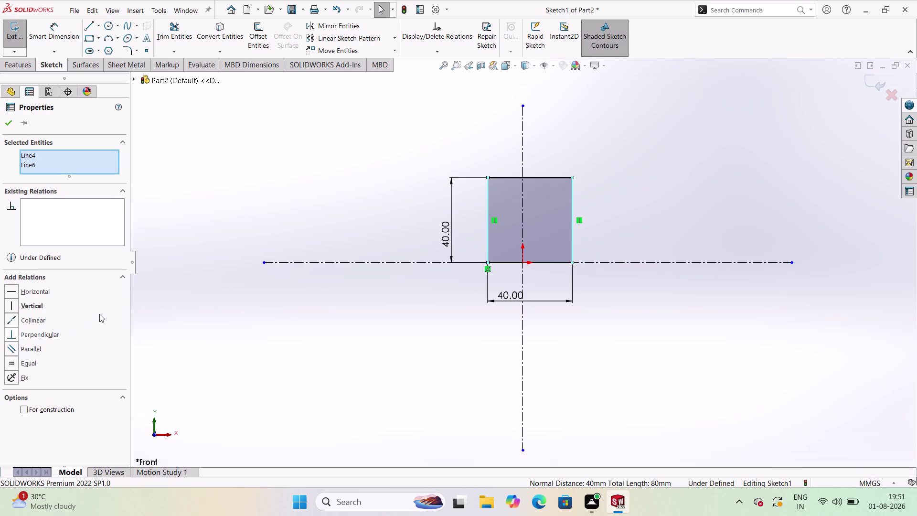
Add a Symmetric relation between the square's two vertical sides about the vertical centreline.
key(Escape)
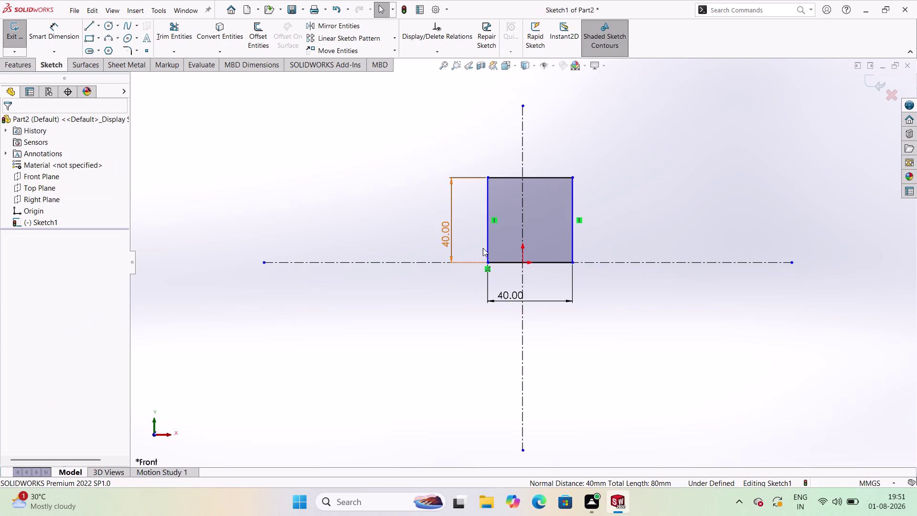
click(486, 253)
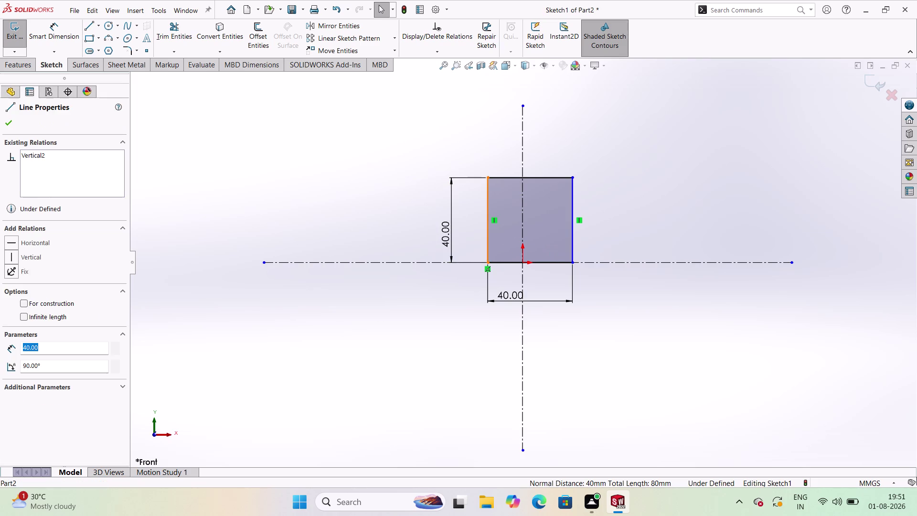
click(571, 245)
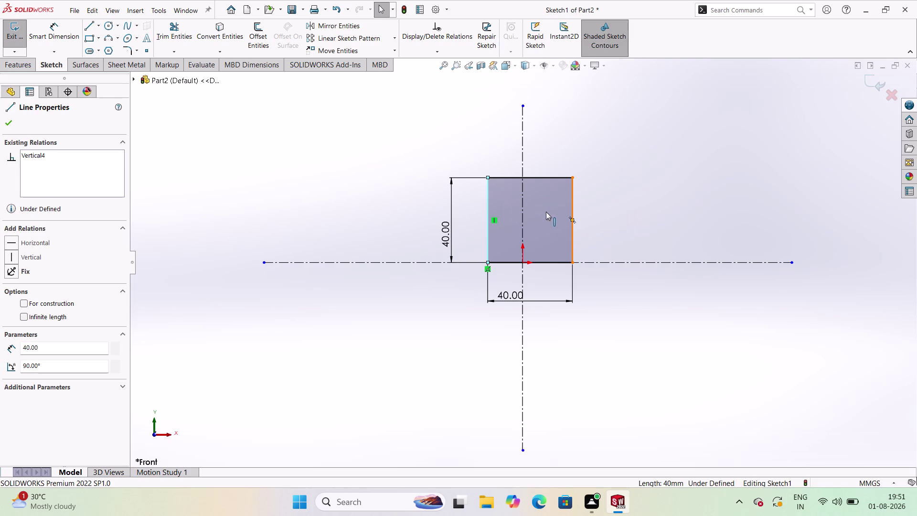
click(522, 161)
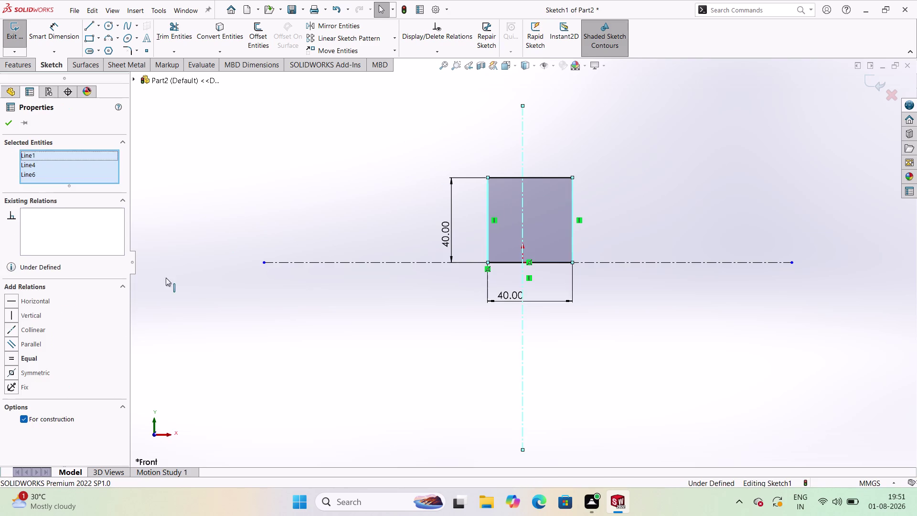
click(46, 371)
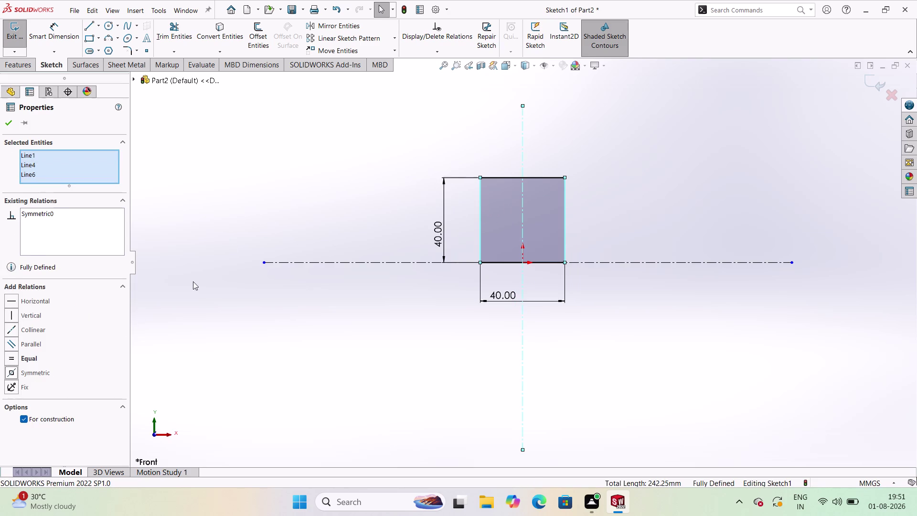
click(227, 162)
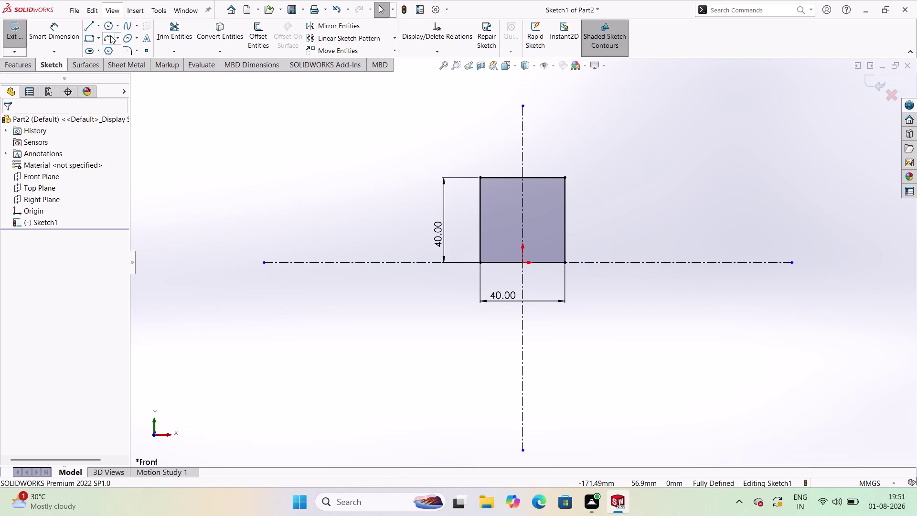
Sketch a circle centred on the square's top edge and dimension it to Ø40.
click(0, 515)
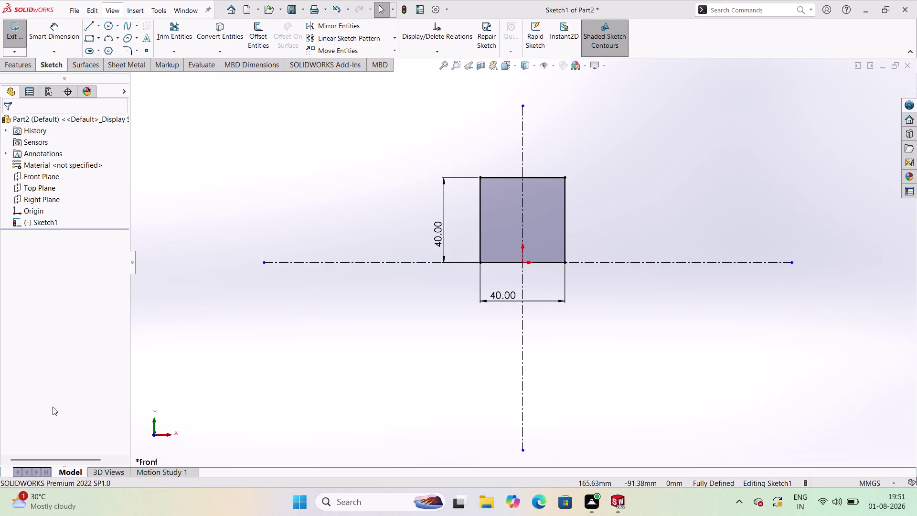
click(104, 30)
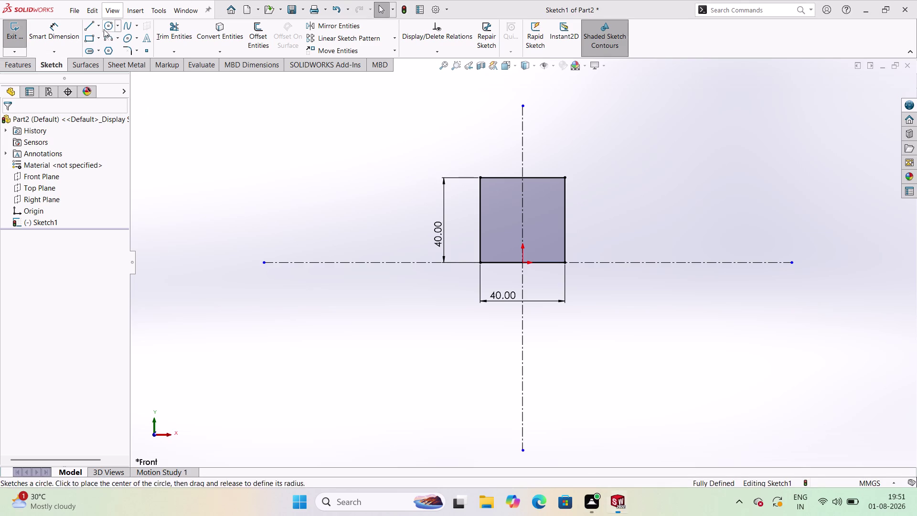
click(524, 179)
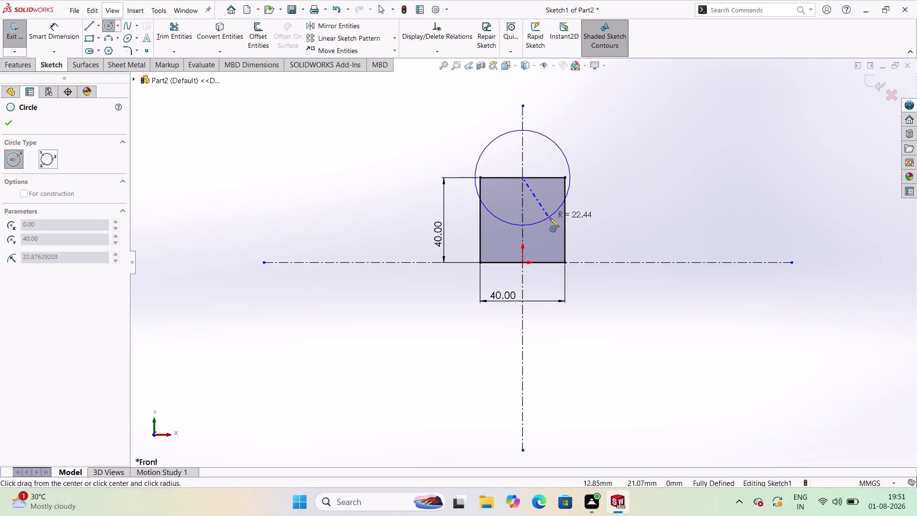
click(545, 210)
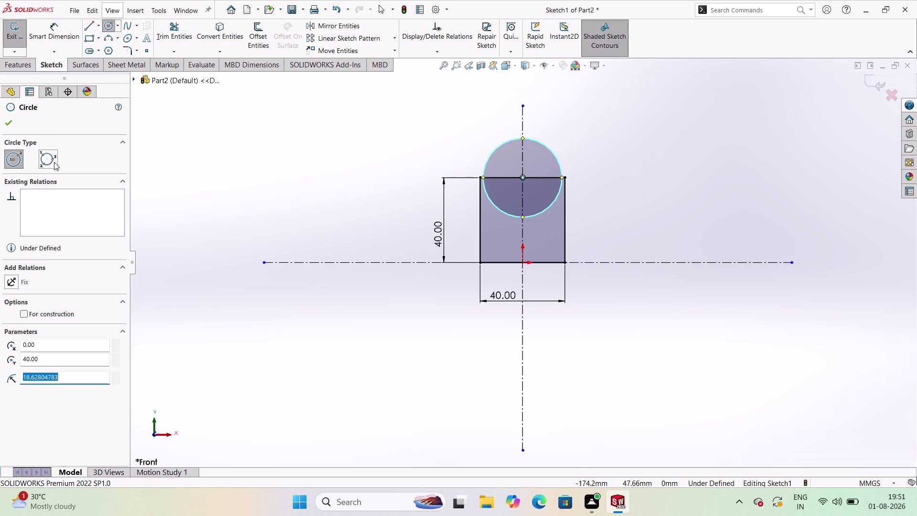
click(57, 29)
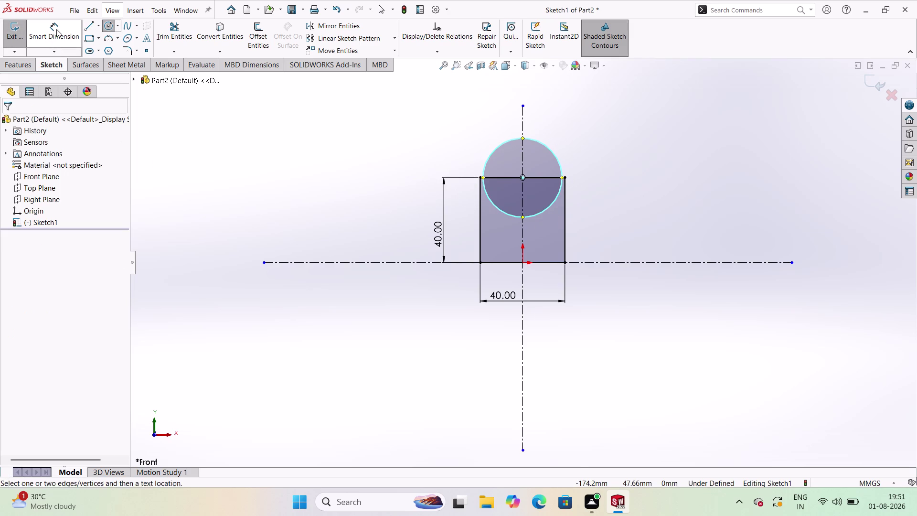
click(500, 212)
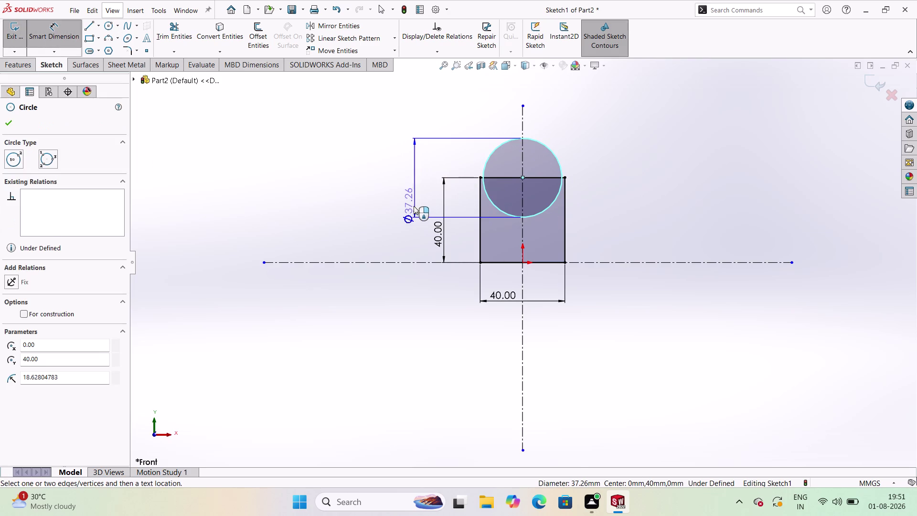
click(414, 206)
key(4)
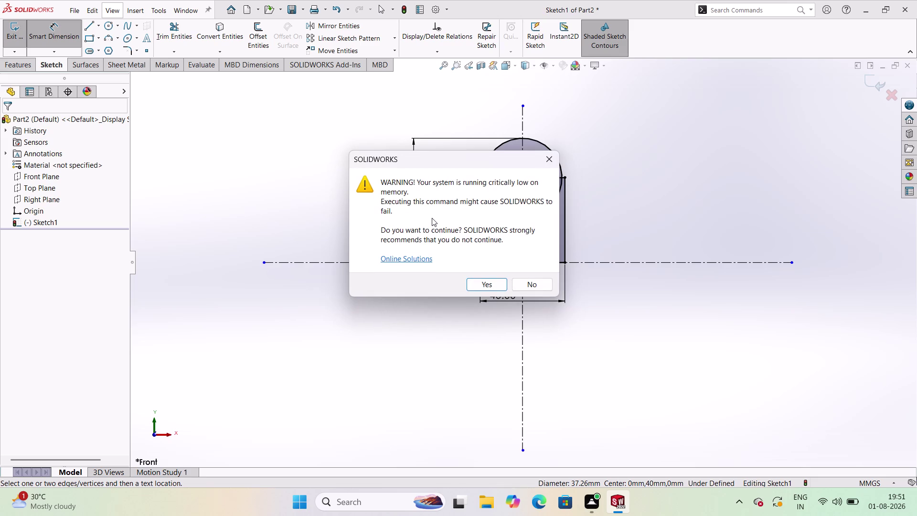
click(503, 284)
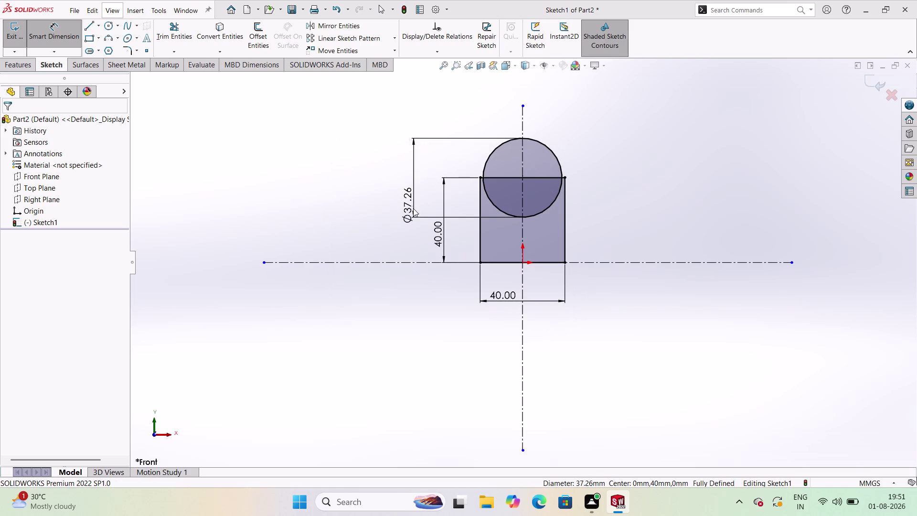
double_click(408, 200)
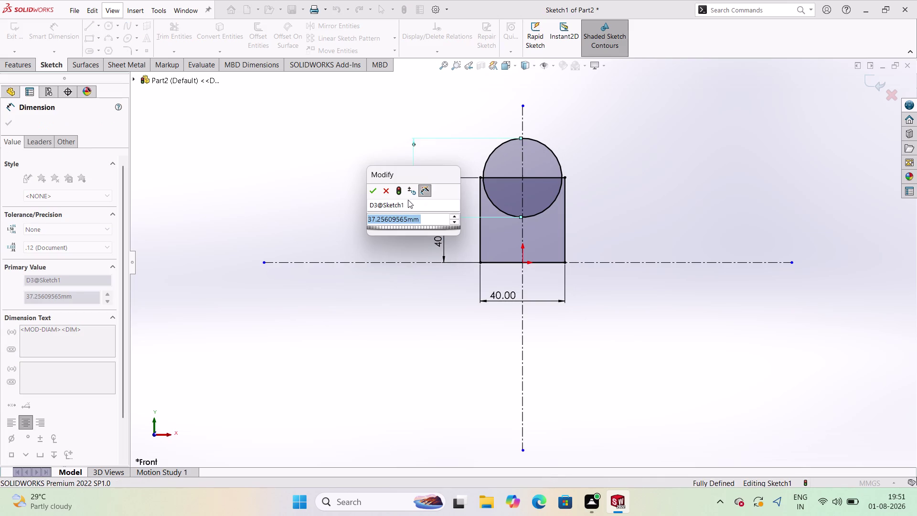
text(40)
key(Return)
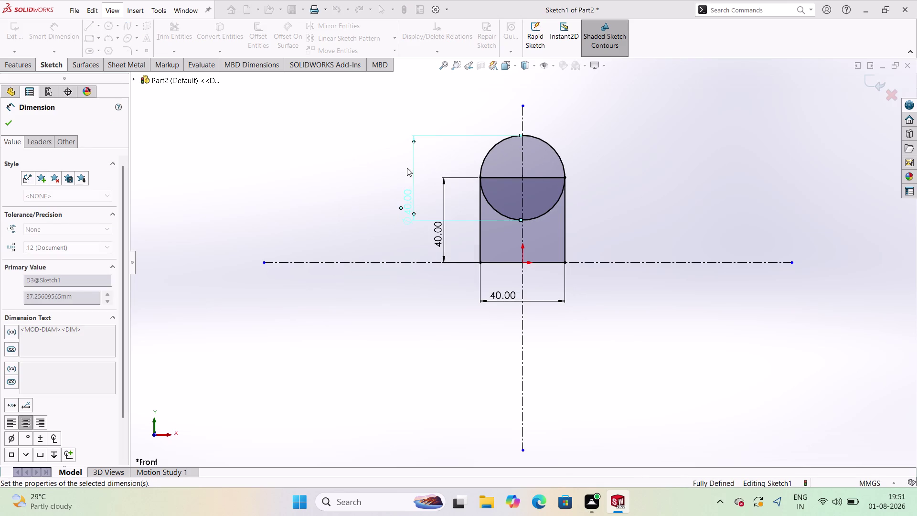
Add a concentric hole circle at the large circle's centre, dimensioned Ø16.
click(105, 25)
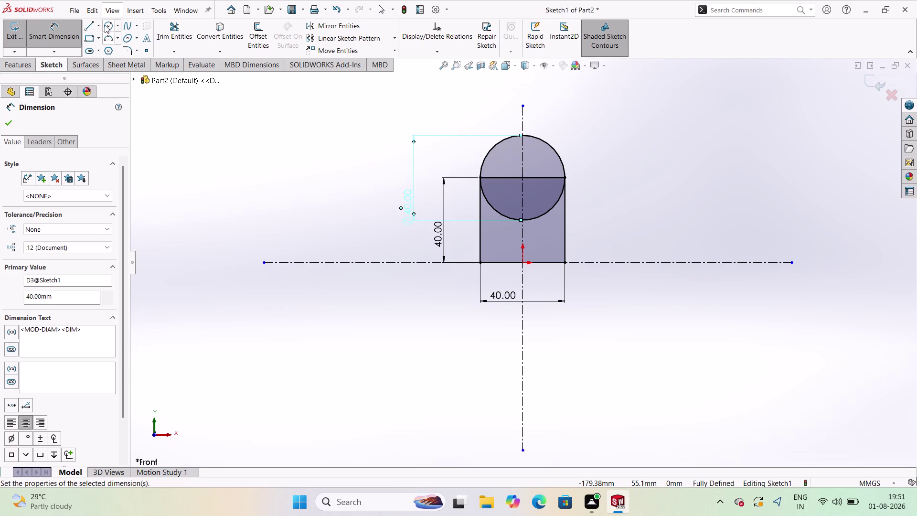
click(522, 181)
click(529, 194)
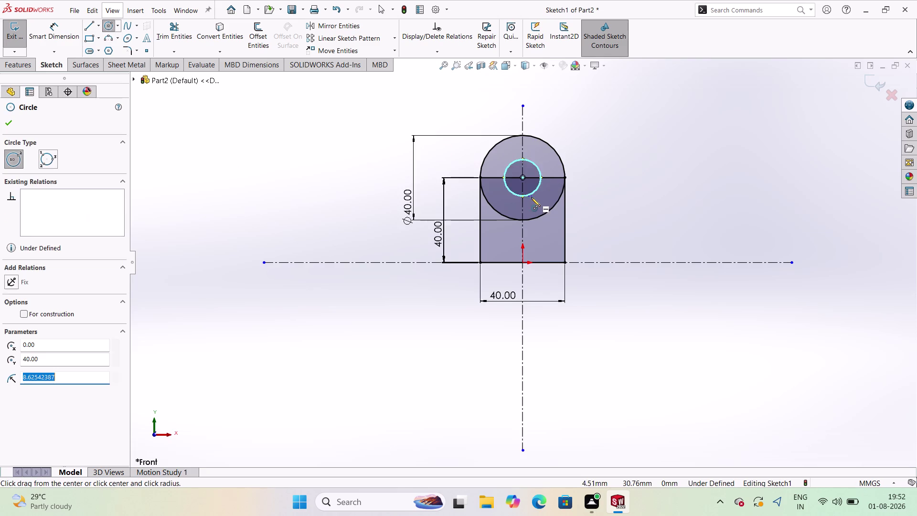
click(60, 36)
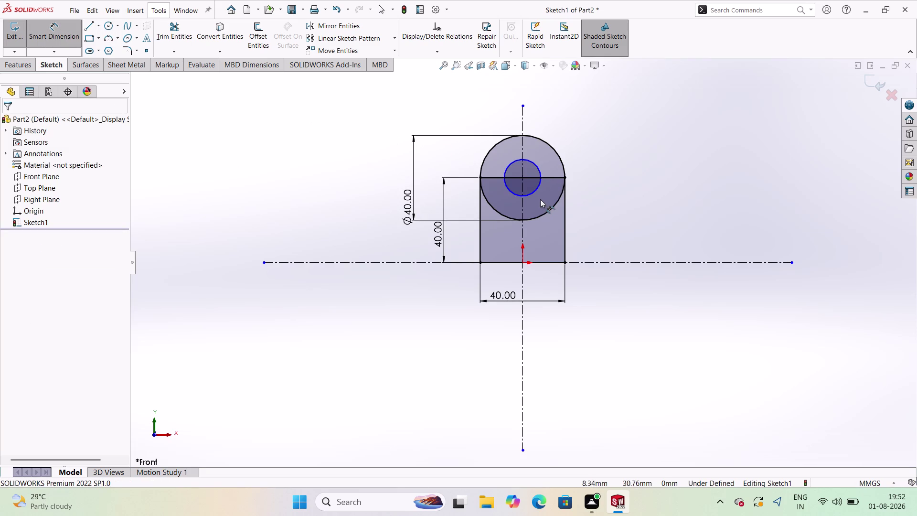
click(536, 192)
click(609, 155)
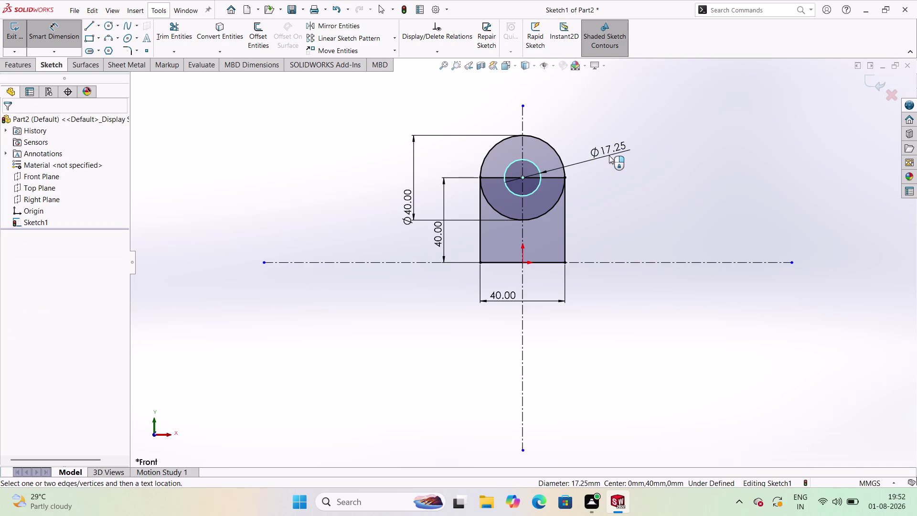
text(16)
key(Return)
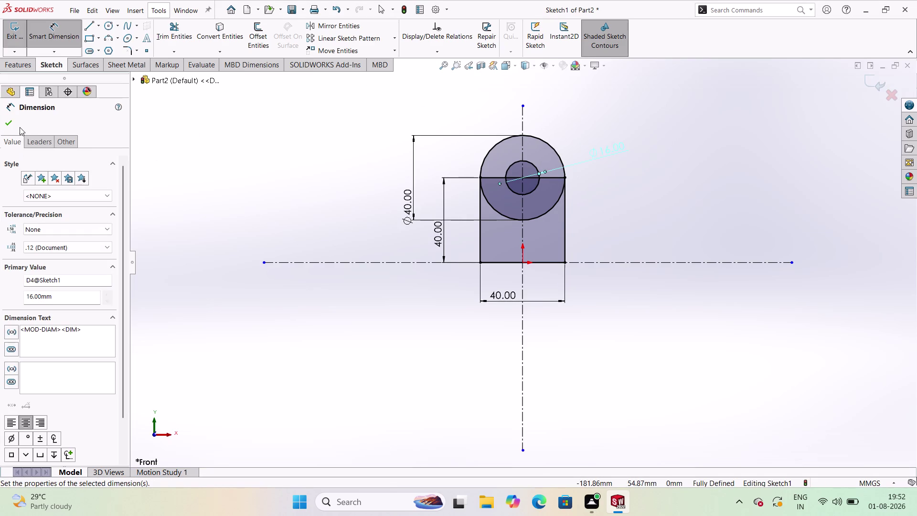
click(164, 24)
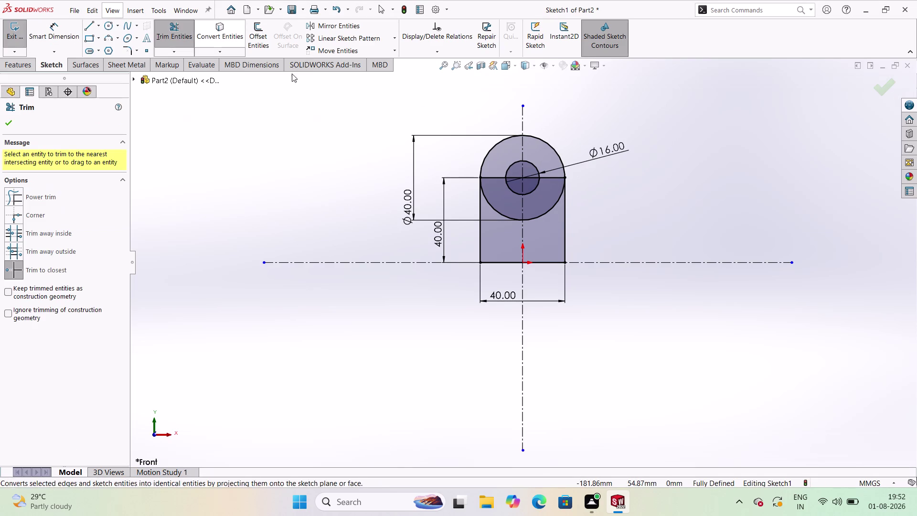
Trim the square's top edge and the circle's lower arc into a round-topped lug, then exit the sketch.
click(489, 176)
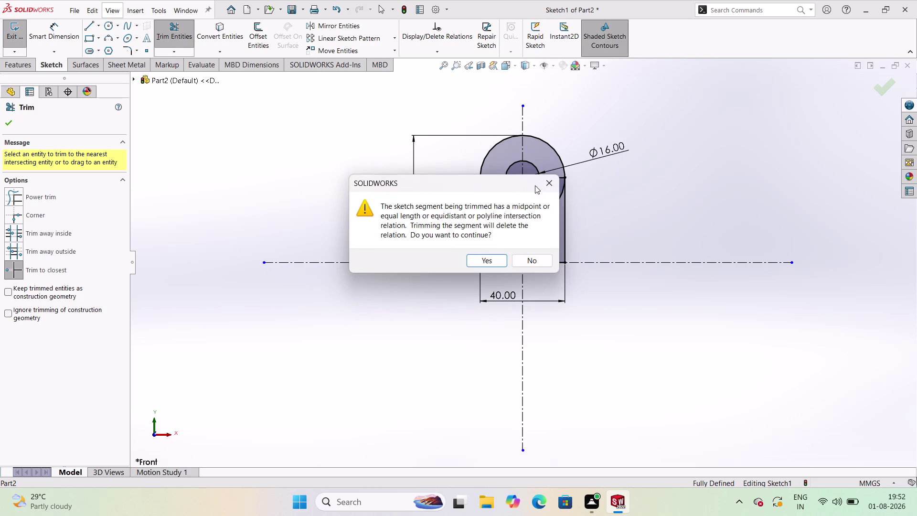
click(486, 262)
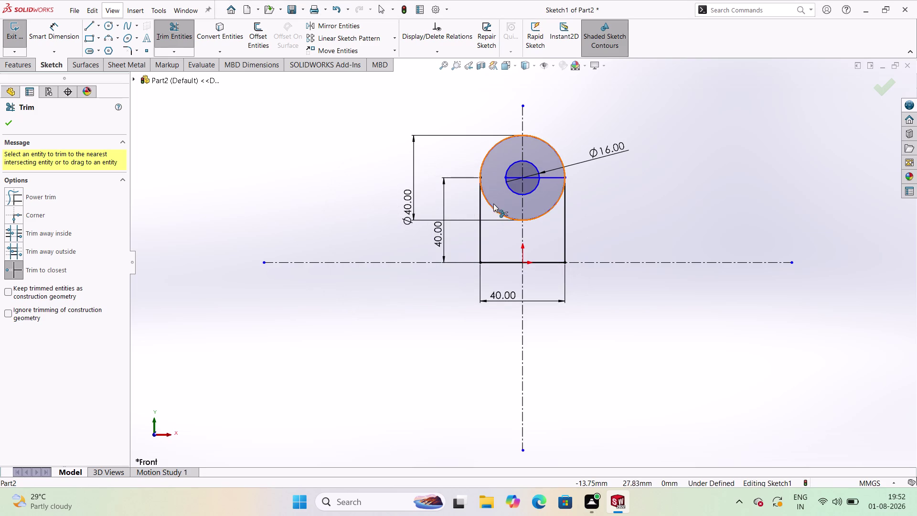
click(493, 207)
click(552, 208)
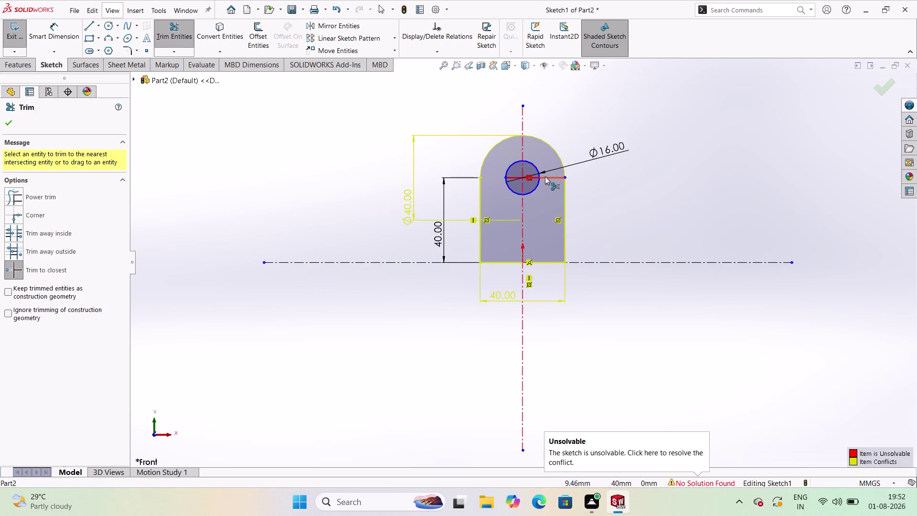
click(546, 175)
click(527, 180)
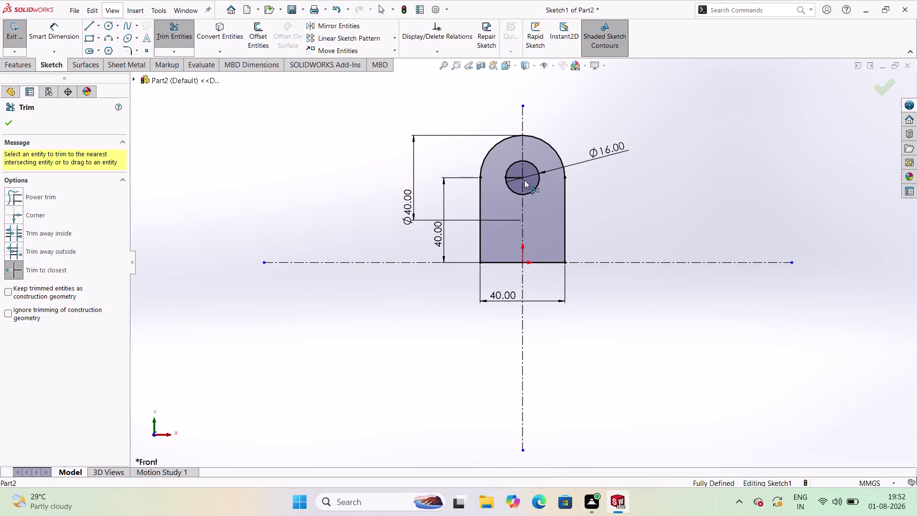
click(510, 178)
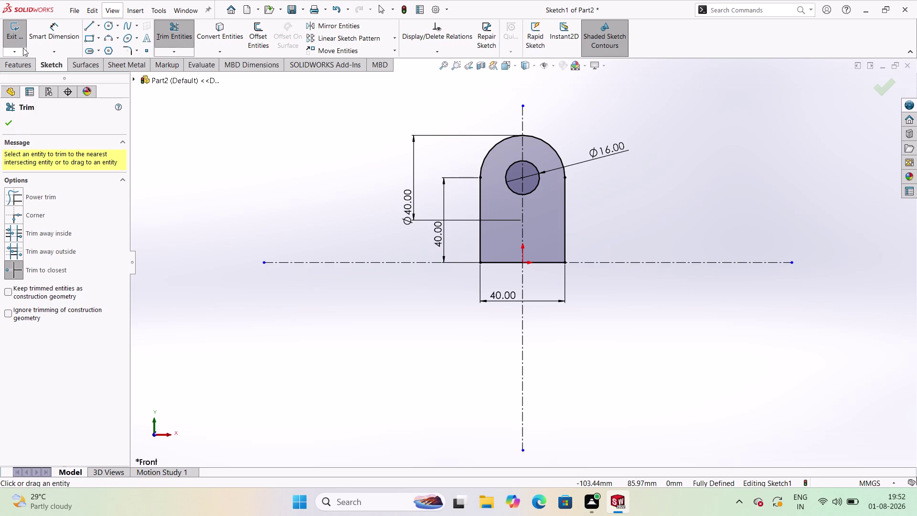
click(13, 23)
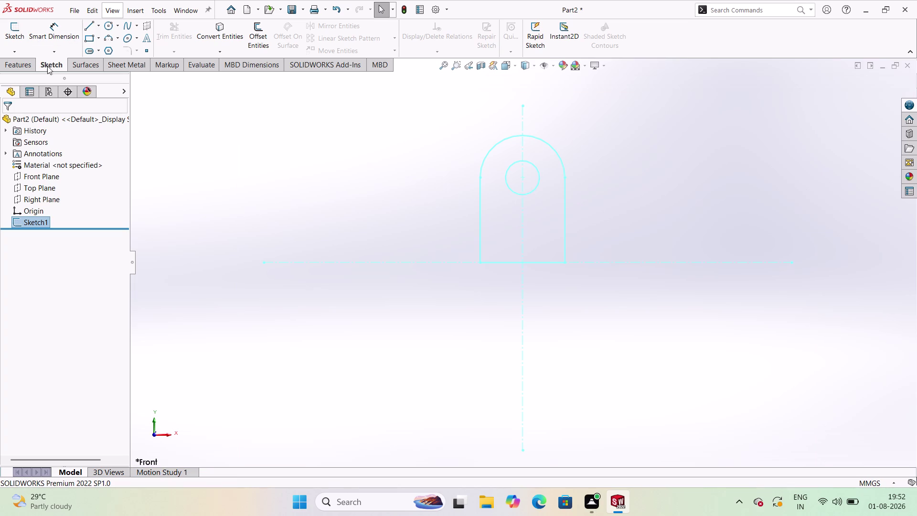
Extrude the lug sketch 12 mm into Boss-Extrude1.
click(28, 66)
click(24, 34)
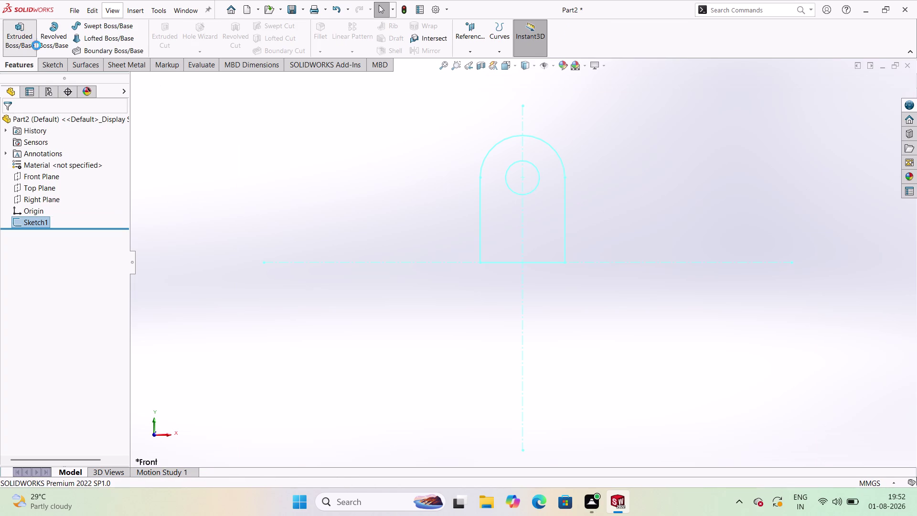
scroll(up, 3)
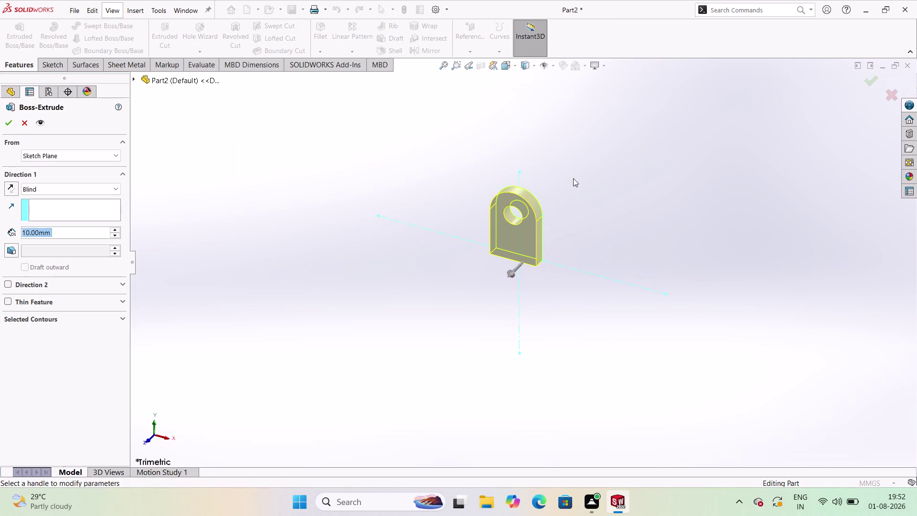
text(12)
key(Return)
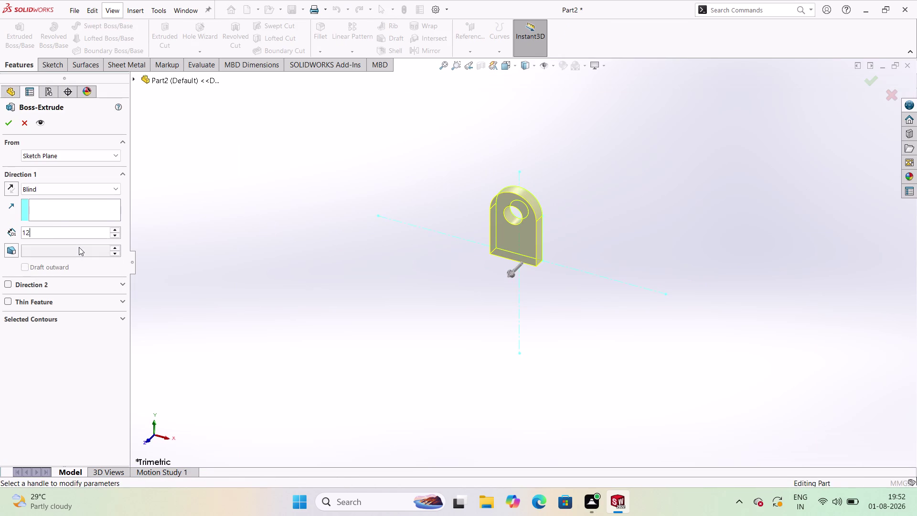
click(1, 125)
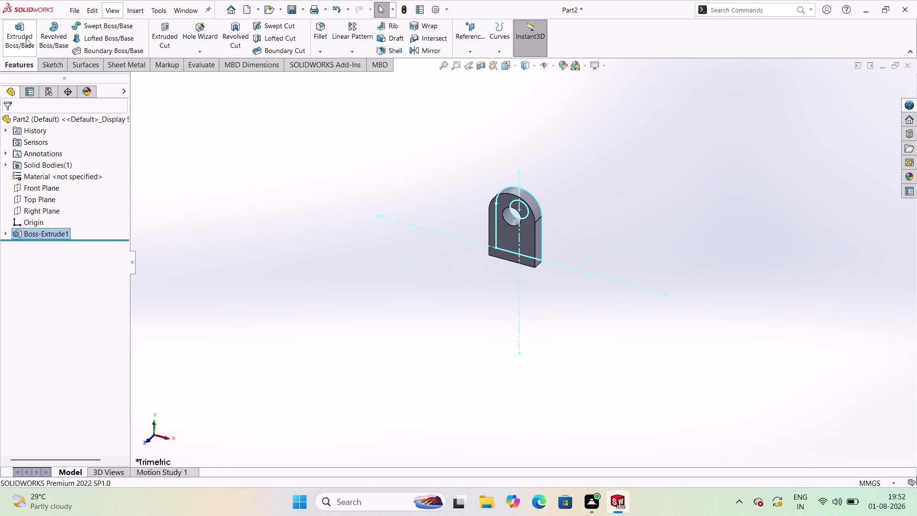
Cancel the stray Extrude and Sketch commands that were started.
click(25, 38)
click(285, 170)
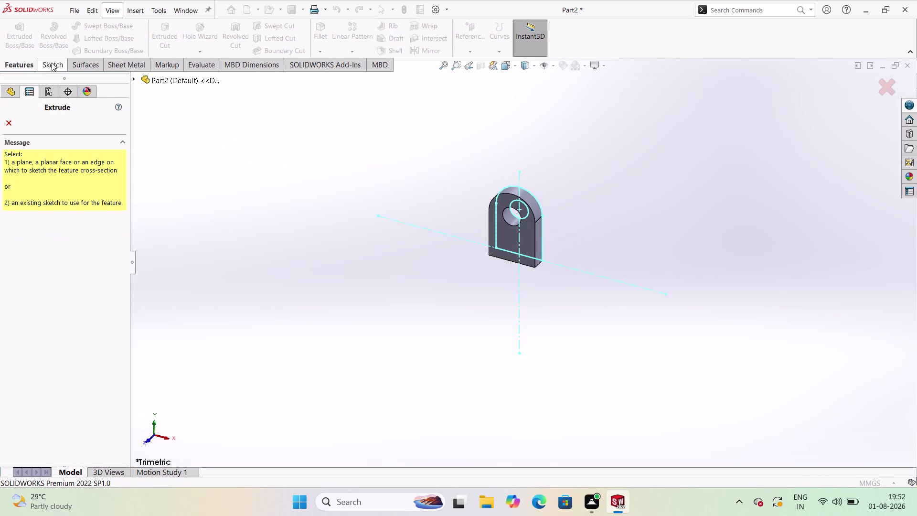
click(52, 63)
click(11, 119)
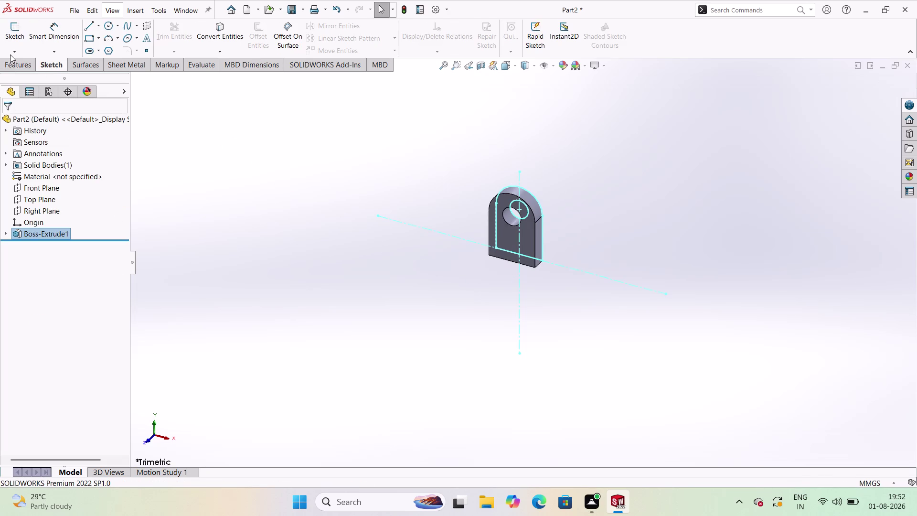
click(16, 43)
click(320, 220)
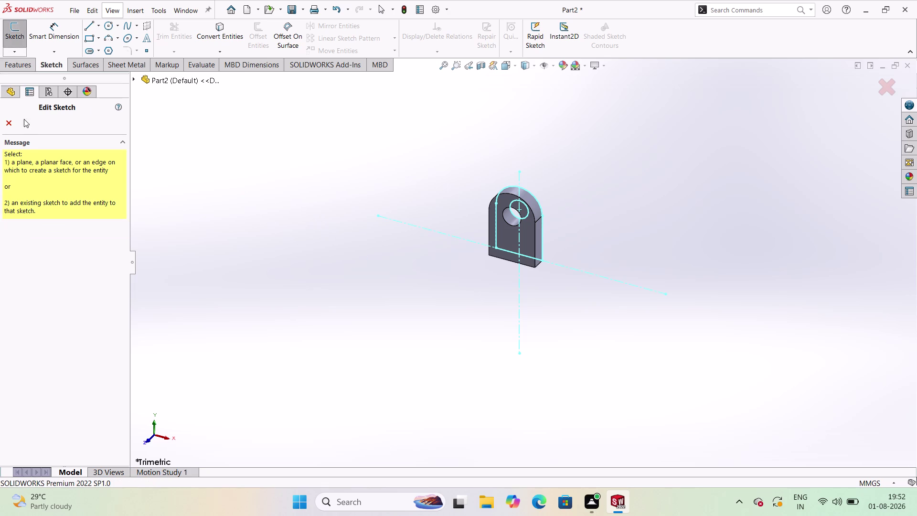
click(11, 121)
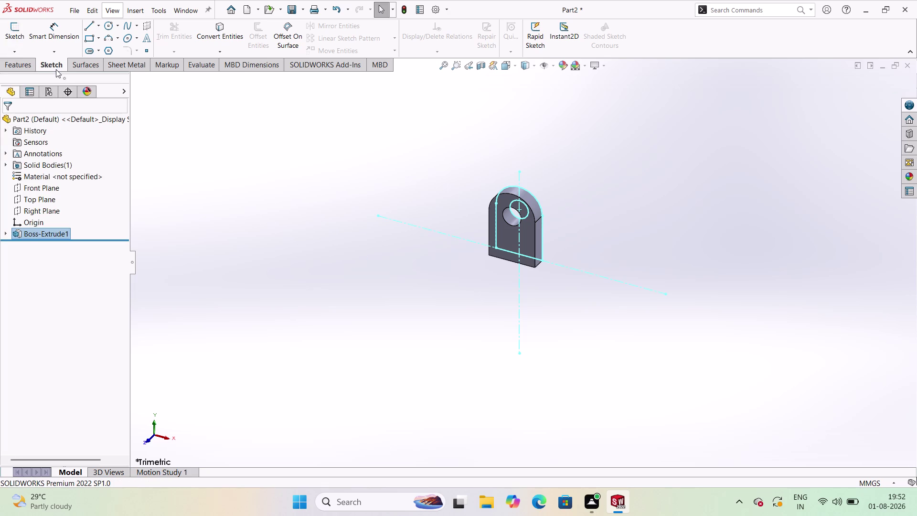
Start a new sketch on the part's side plane.
click(56, 69)
click(49, 65)
click(13, 33)
click(538, 244)
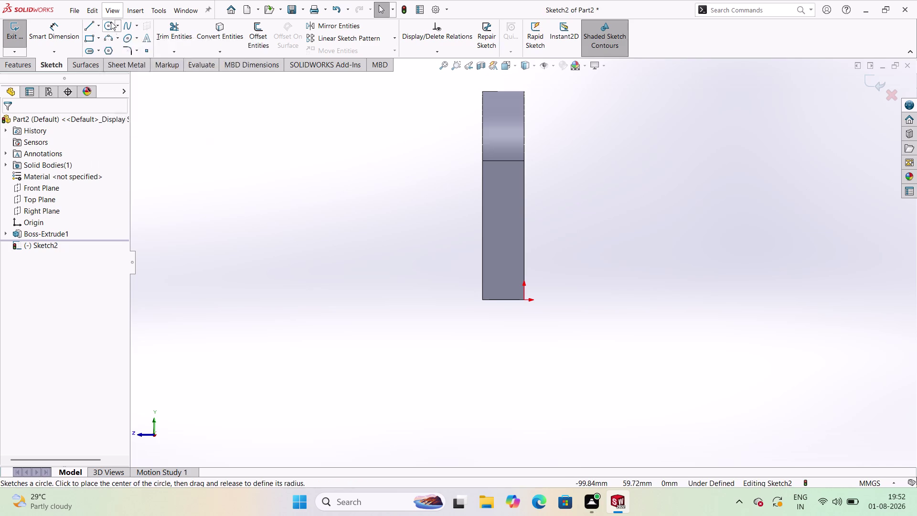
Draw a corner rectangle from the origin to a point left of and above the base.
click(88, 42)
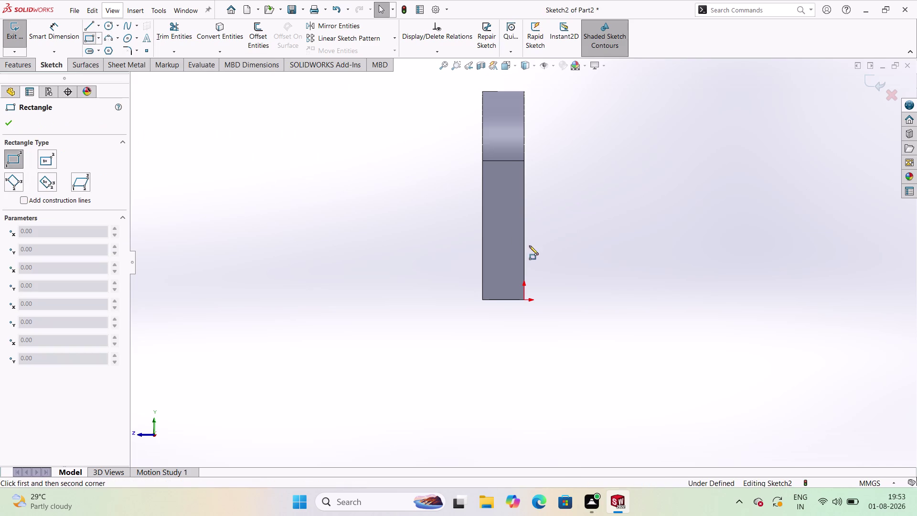
click(522, 298)
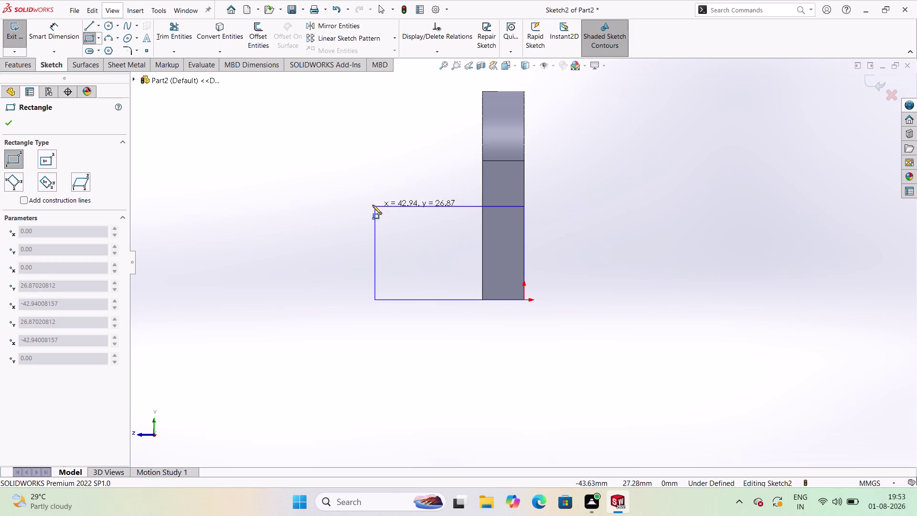
click(373, 205)
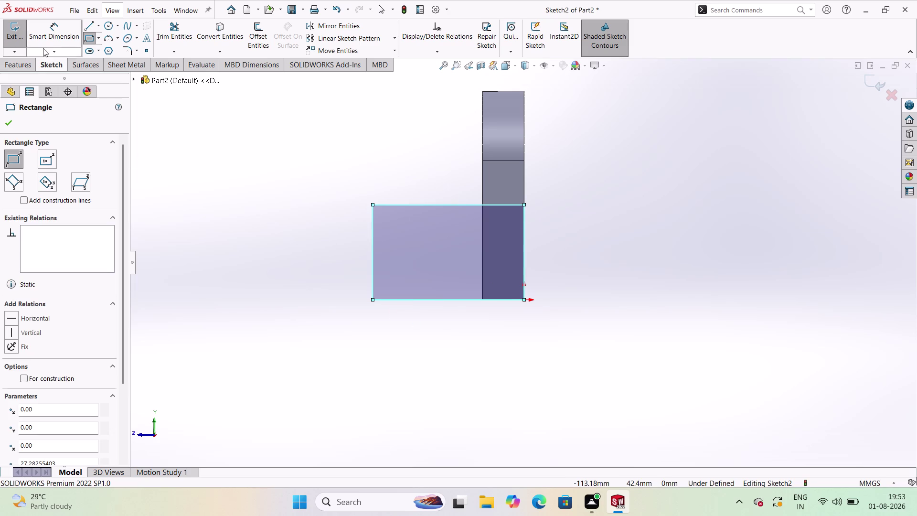
click(49, 44)
Dimension the rectangle's bottom edge to 40 mm.
click(442, 299)
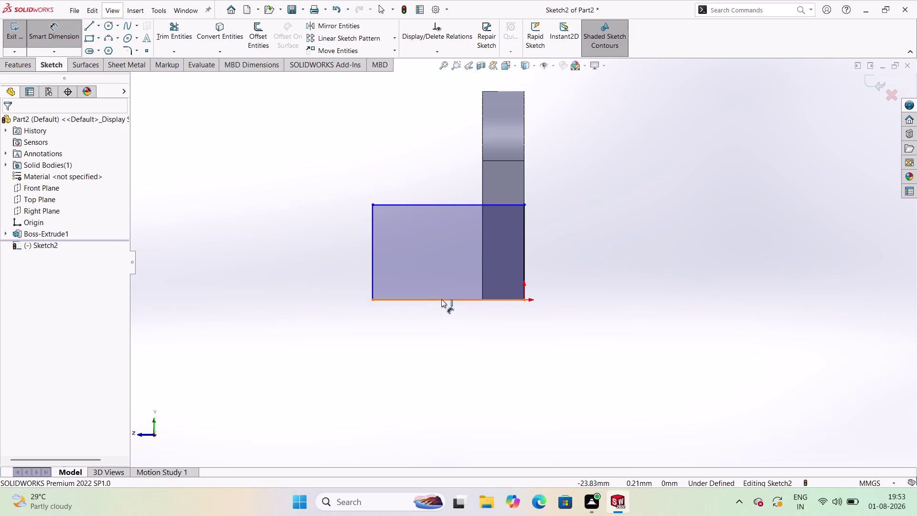
click(452, 356)
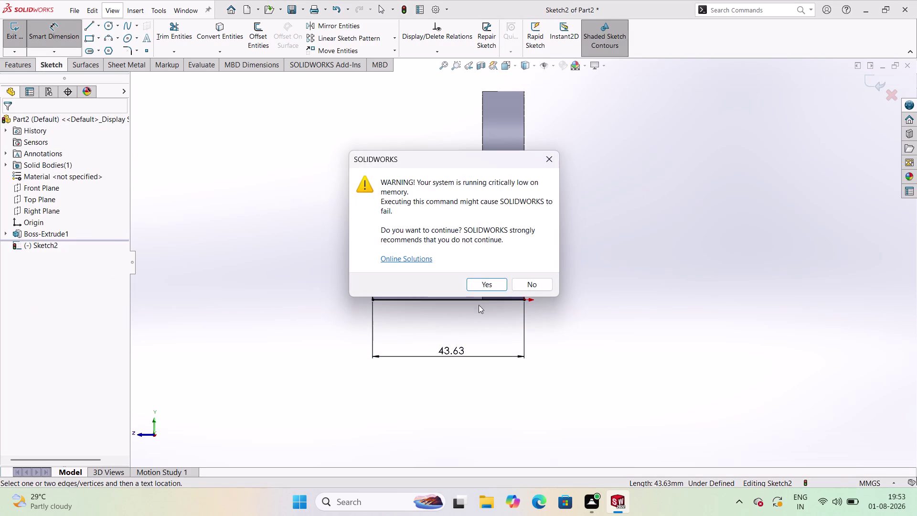
click(489, 284)
double_click(450, 352)
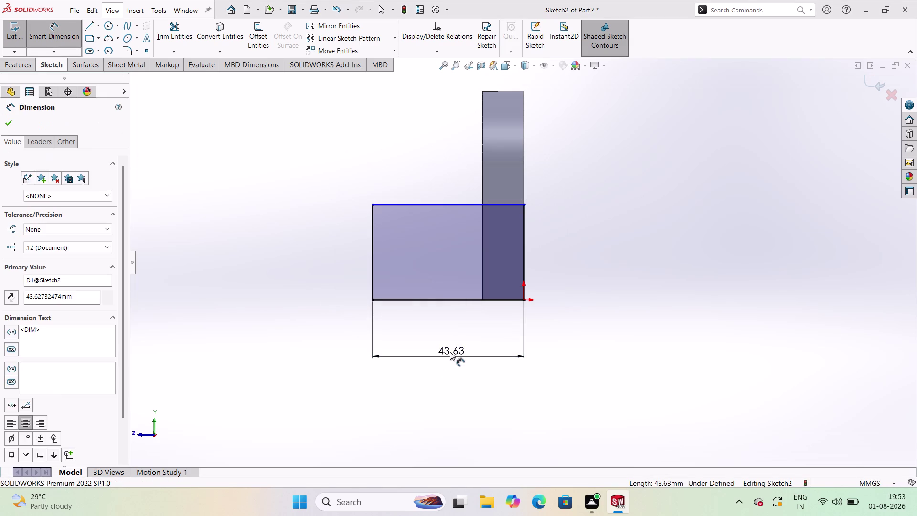
double_click(466, 366)
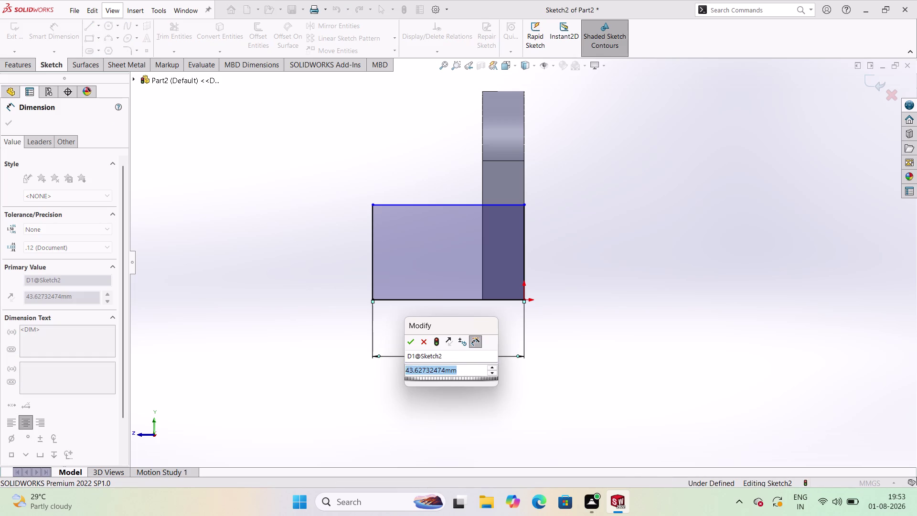
text(40)
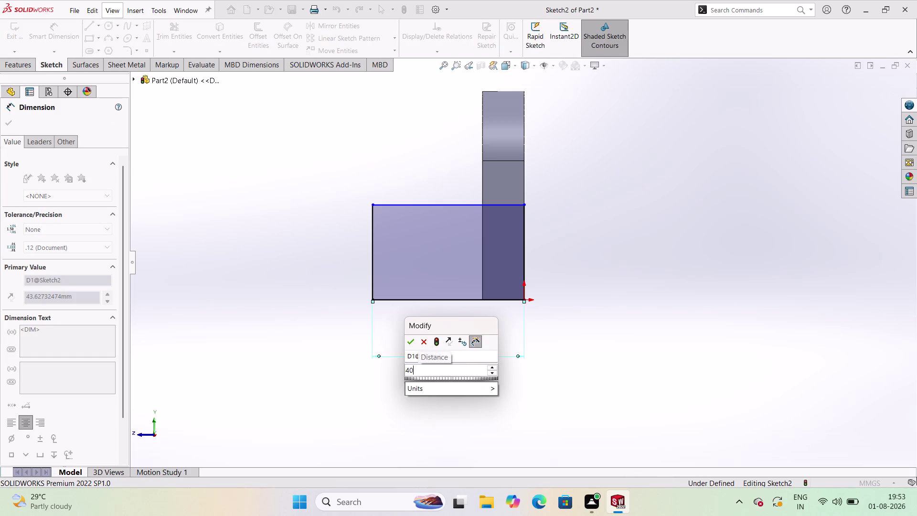
key(Return)
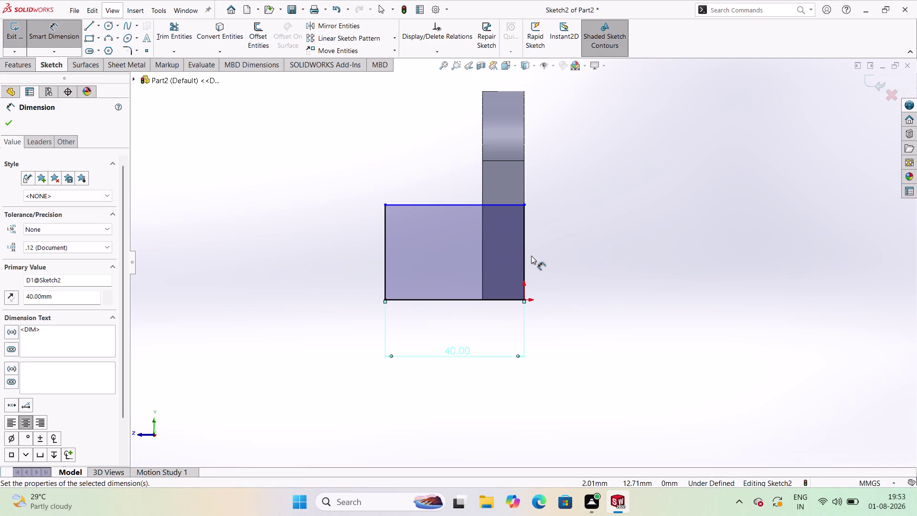
Dimension the rectangle's right edge to 40 mm and exit the sketch.
click(525, 246)
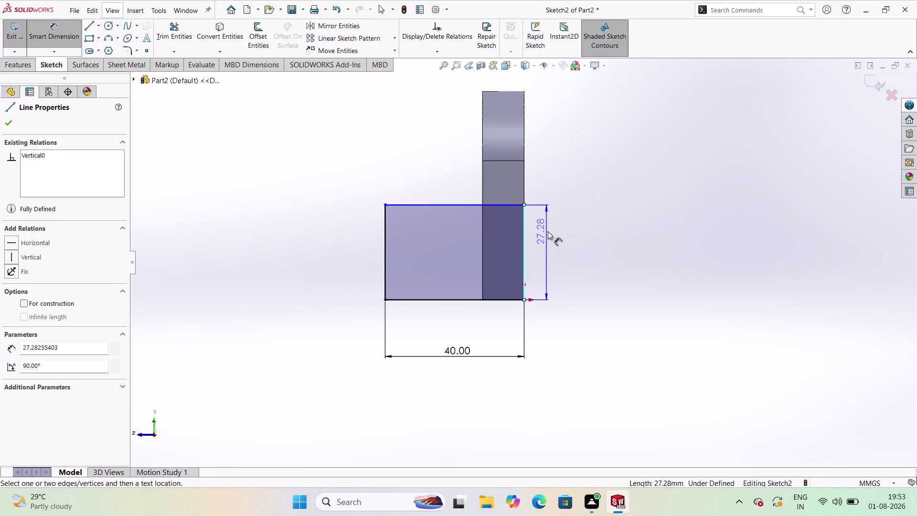
click(547, 231)
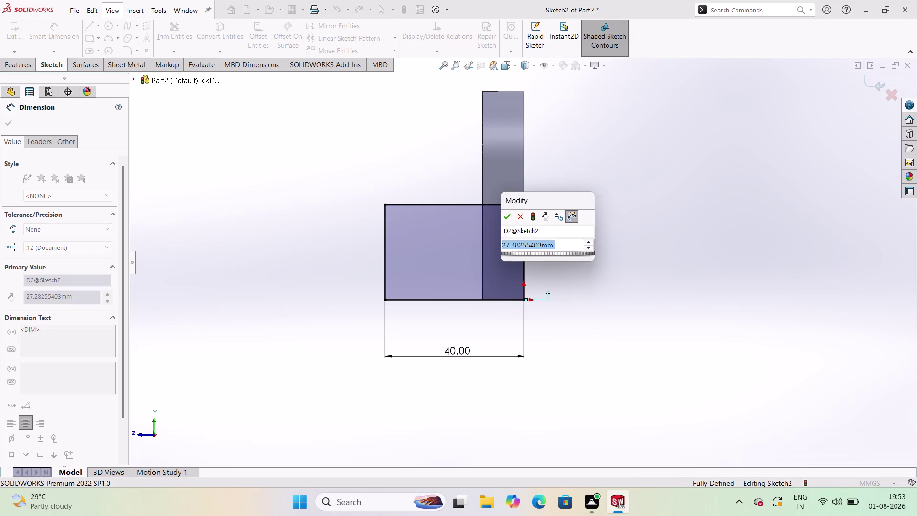
text(40)
key(Return)
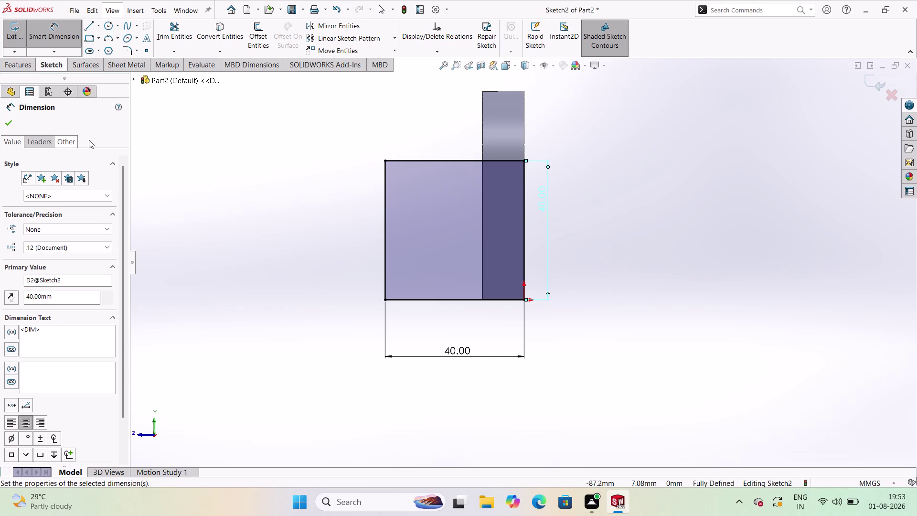
click(5, 122)
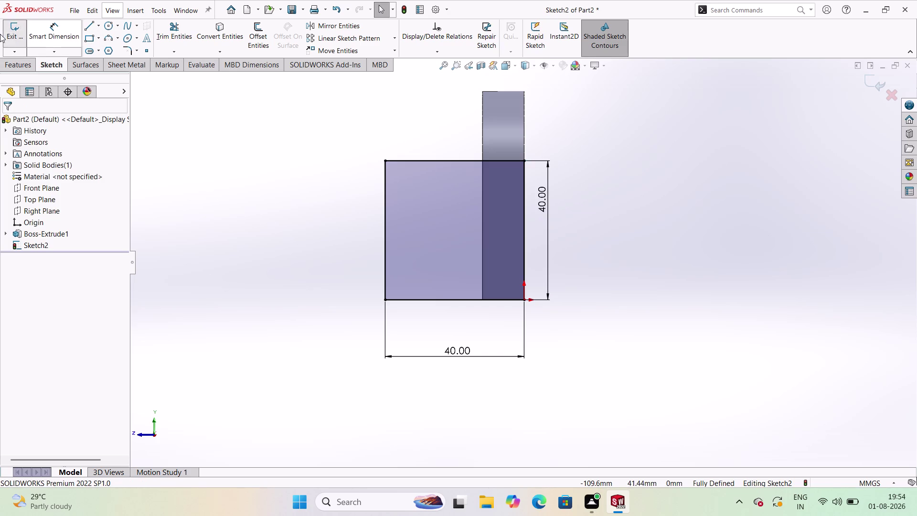
click(0, 38)
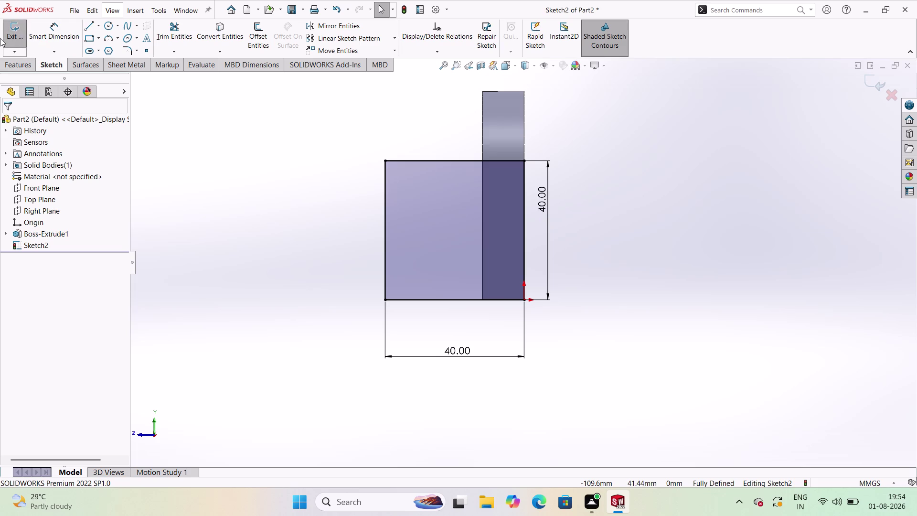
Exit Sketch2 and edit the profile sketch of Boss-Extrude1.
right_click(54, 233)
click(55, 232)
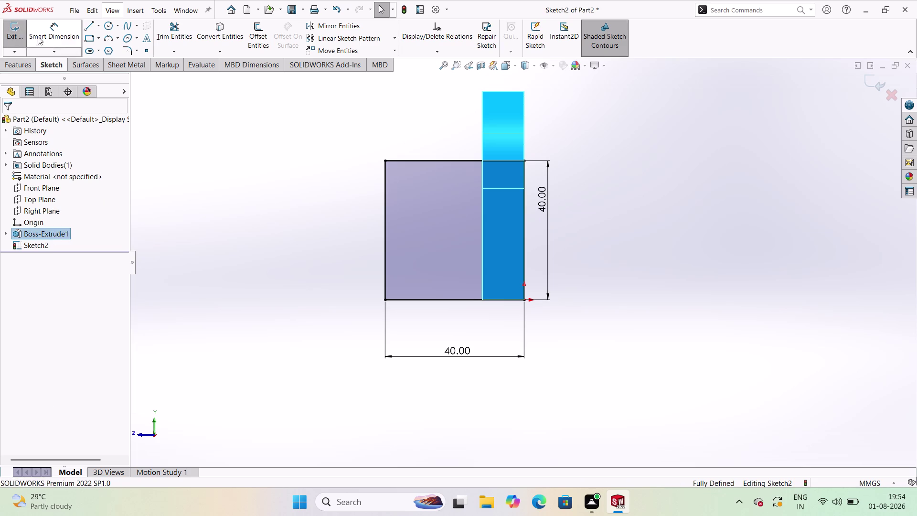
click(349, 251)
click(16, 35)
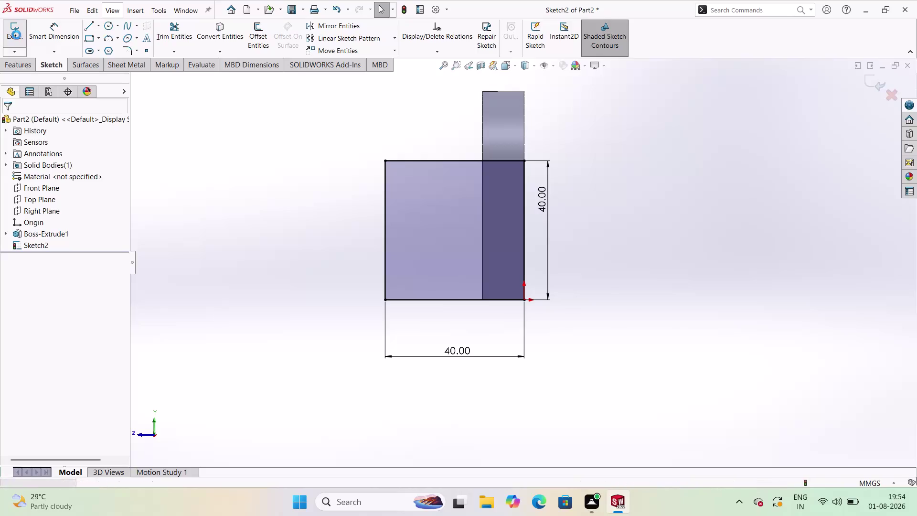
click(57, 233)
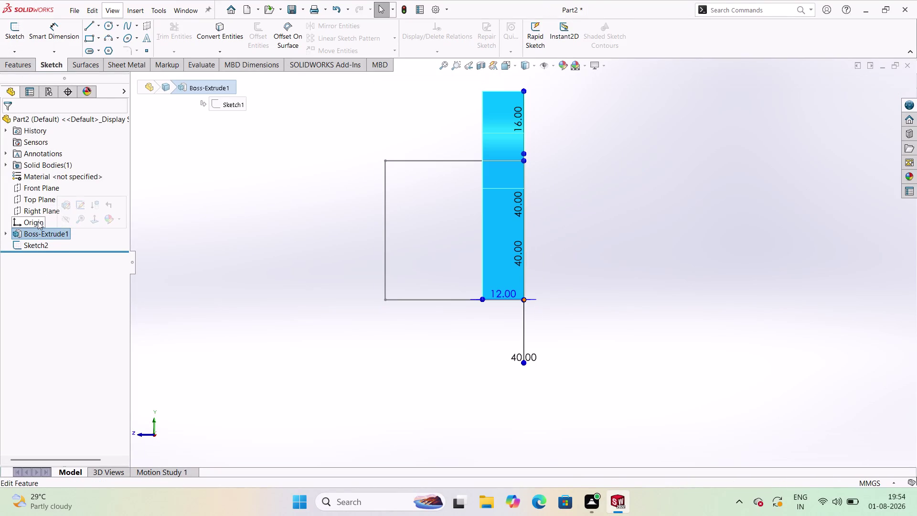
click(79, 203)
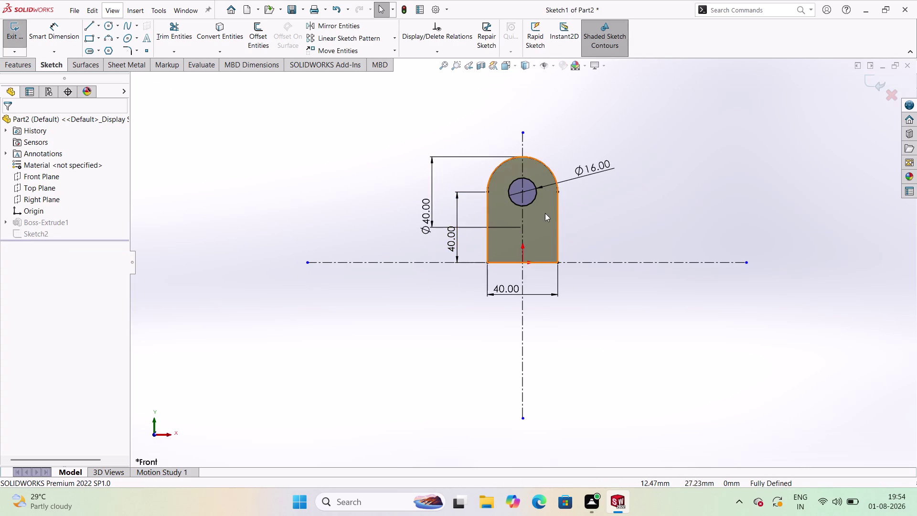
Change the 40 mm height dimension to 60 and exit the sketch to rebuild.
double_click(452, 234)
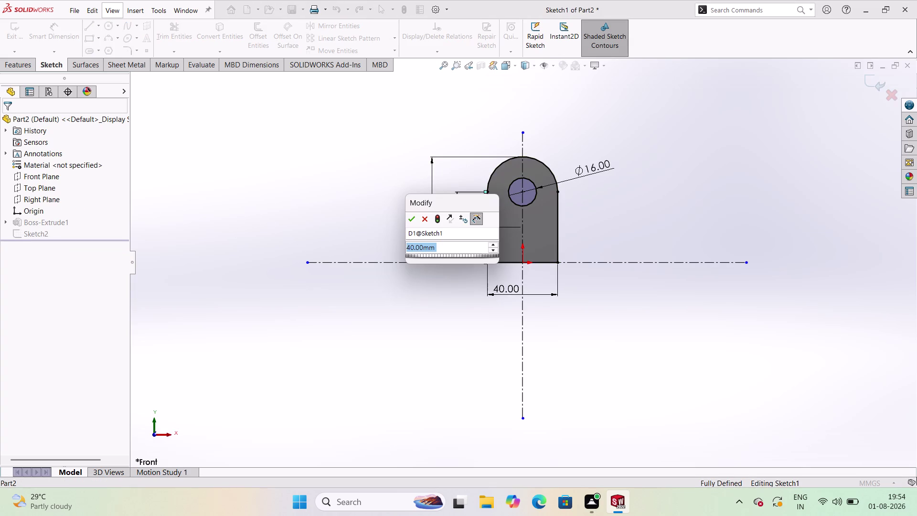
text(60)
key(Return)
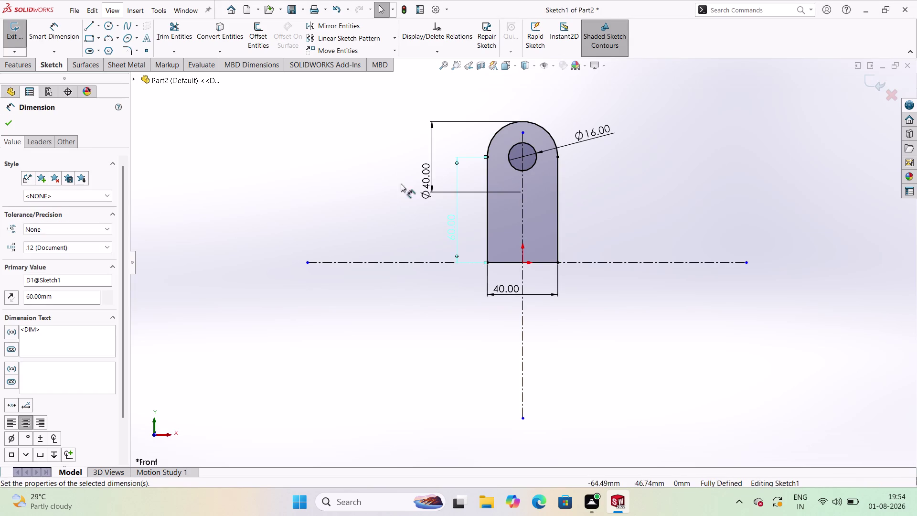
click(4, 125)
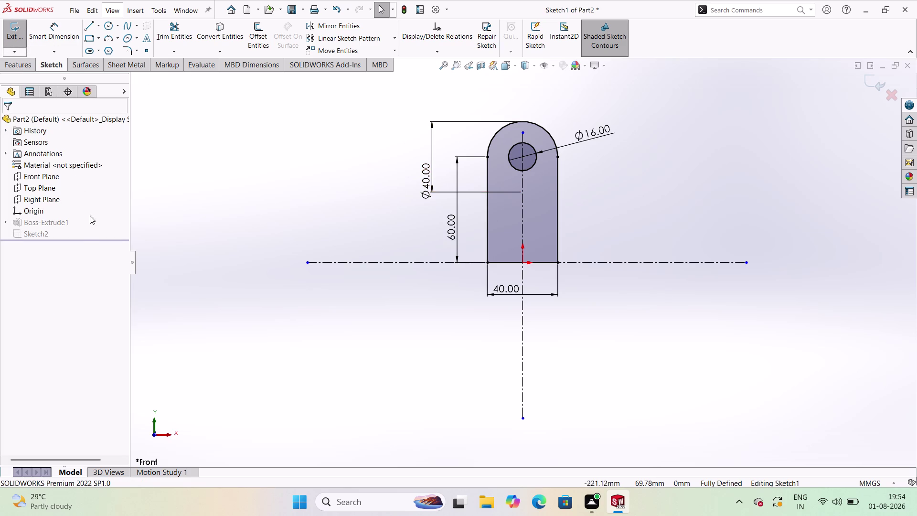
click(11, 33)
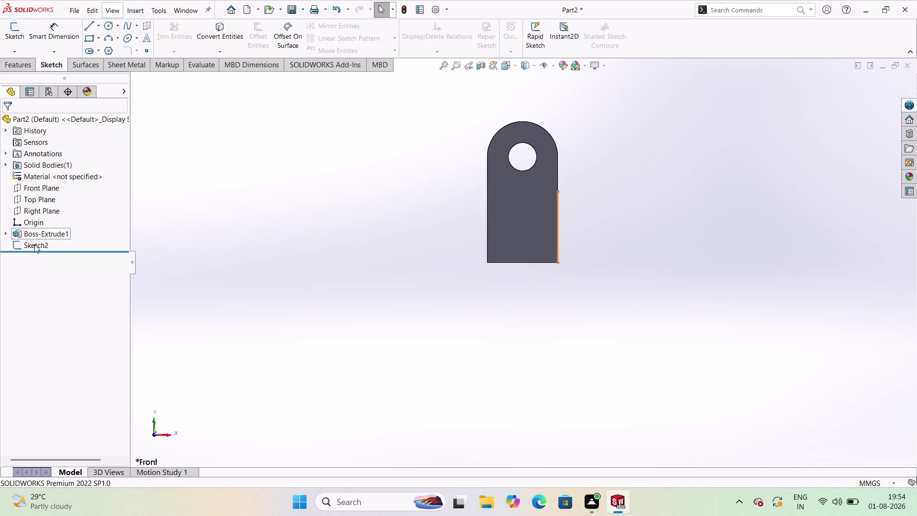
Reopen Sketch2 and zoom to frame its 40 × 40 rectangle for circle sketching.
click(34, 244)
double_click(35, 245)
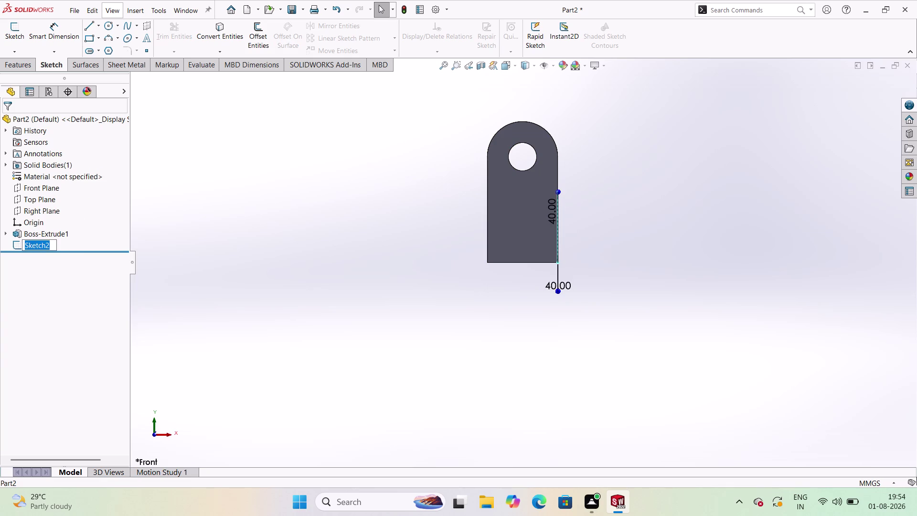
click(57, 240)
click(50, 248)
click(64, 249)
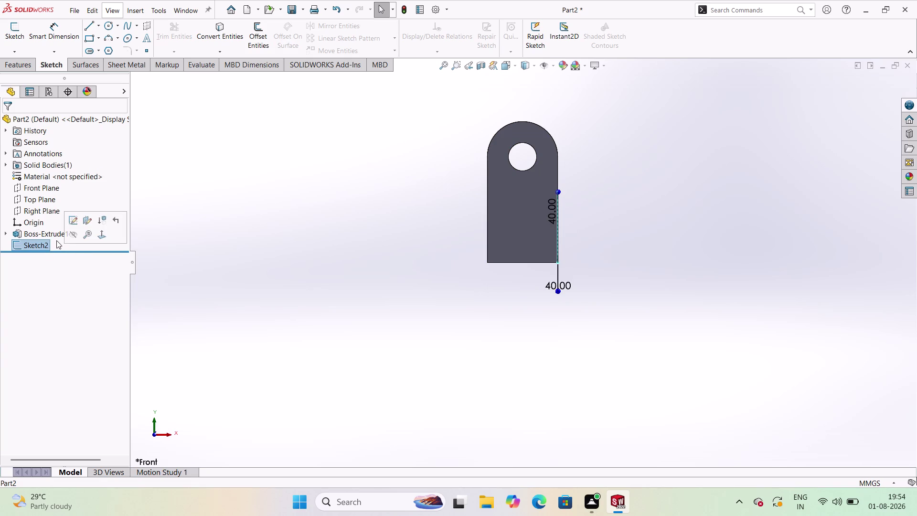
click(74, 219)
scroll(up, 3)
scroll(up, 3)
scroll(up, 3)
scroll(down, 3)
scroll(down, 3)
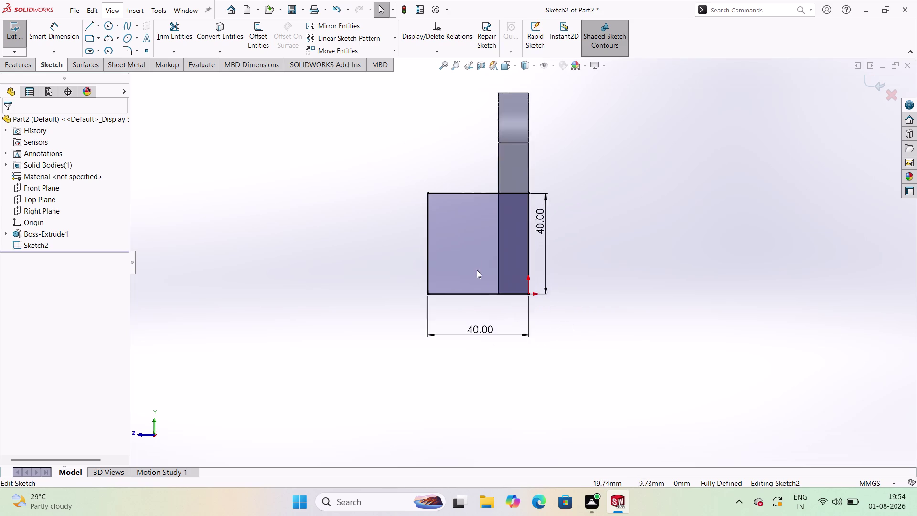
scroll(down, 3)
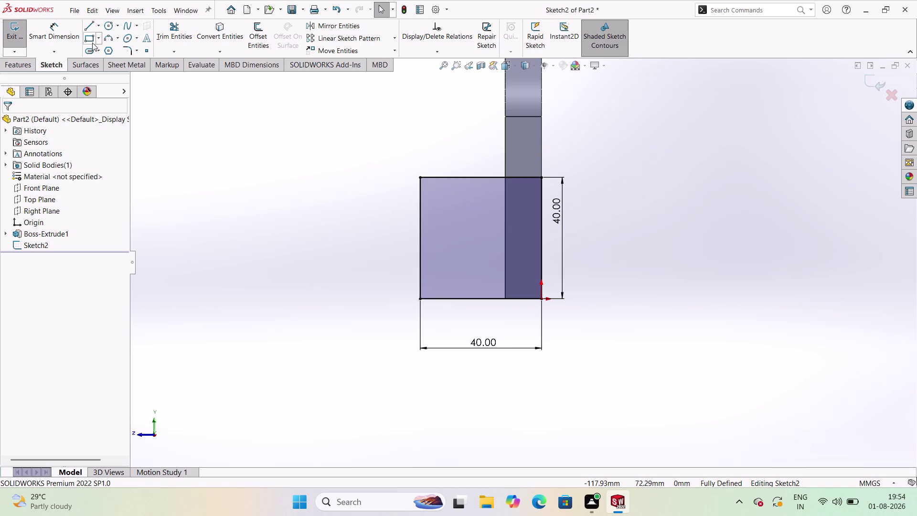
click(107, 27)
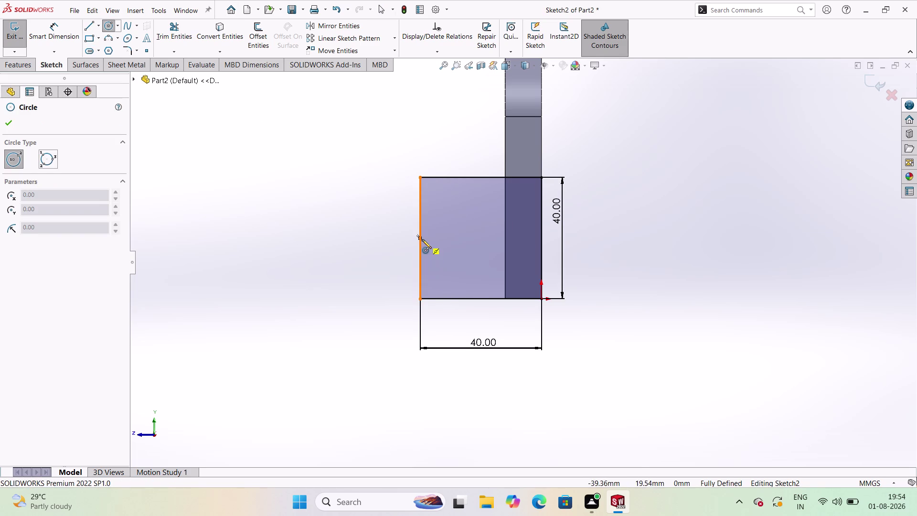
Sketch a circle centred on the square's left edge and dimension it to Ø40.
click(423, 240)
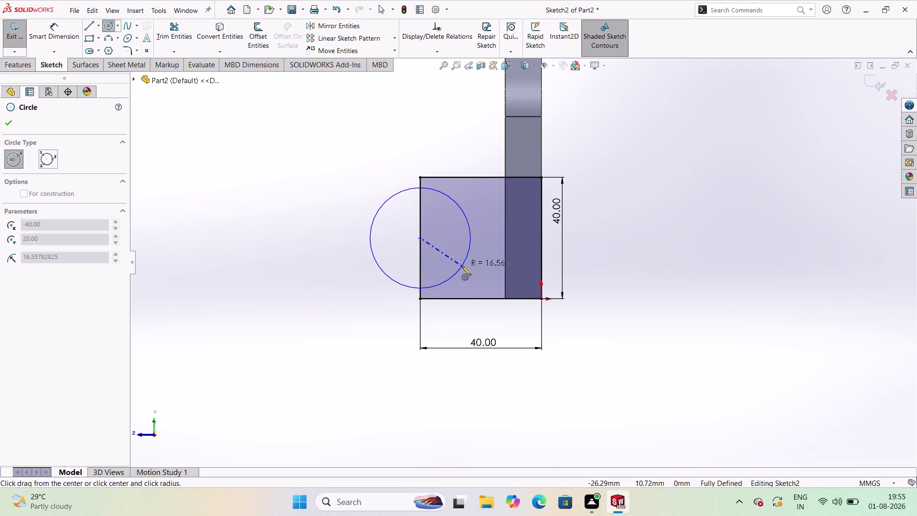
click(465, 274)
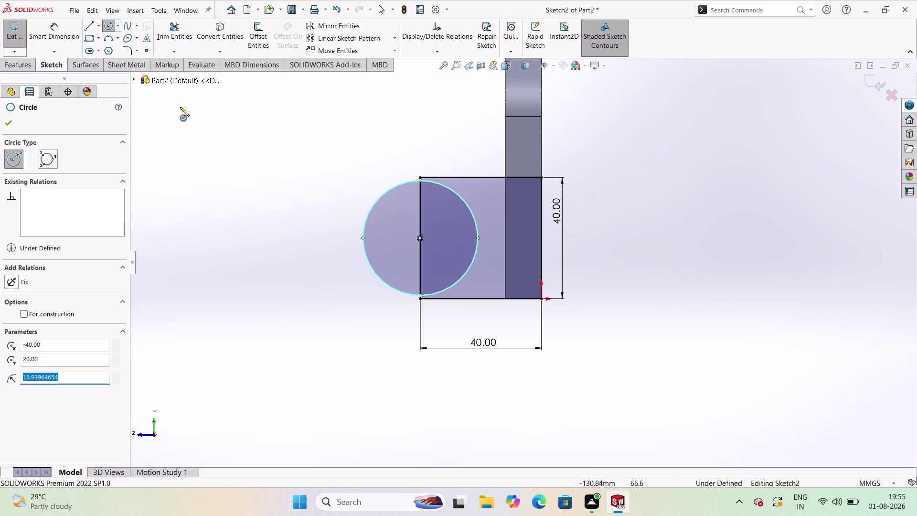
click(75, 23)
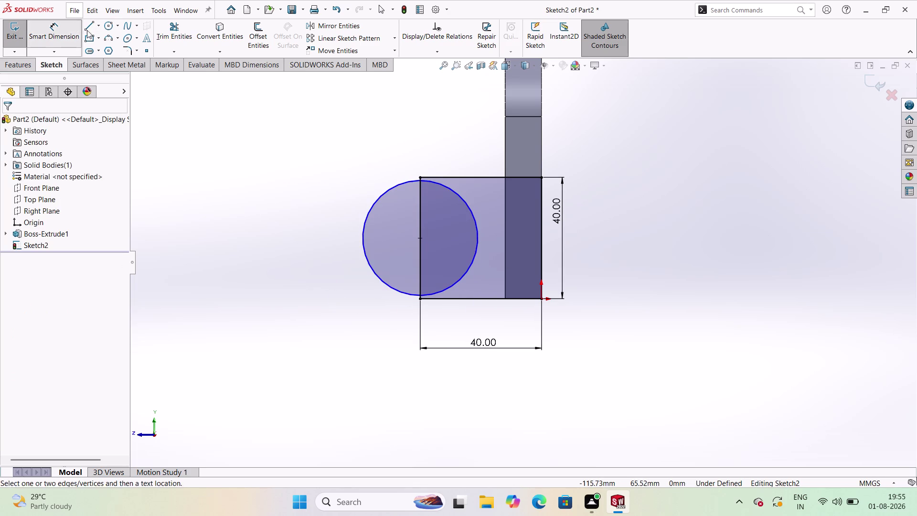
click(387, 284)
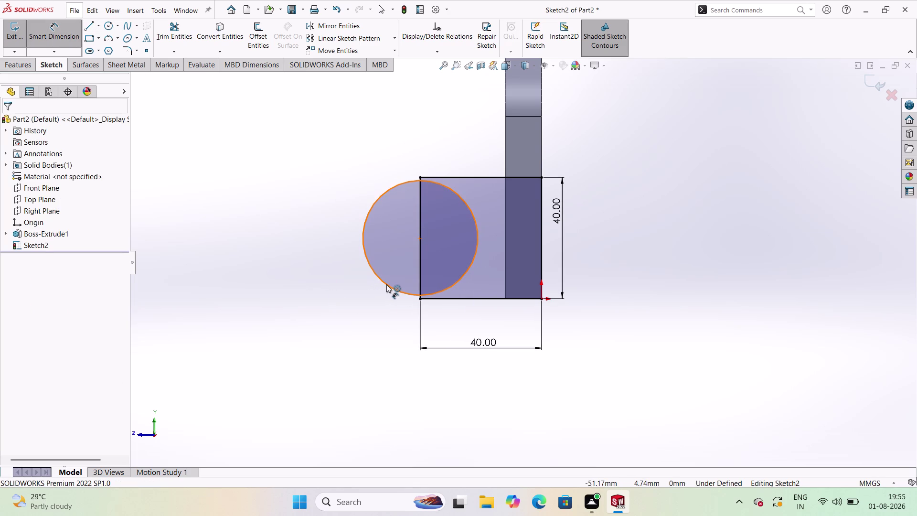
click(374, 334)
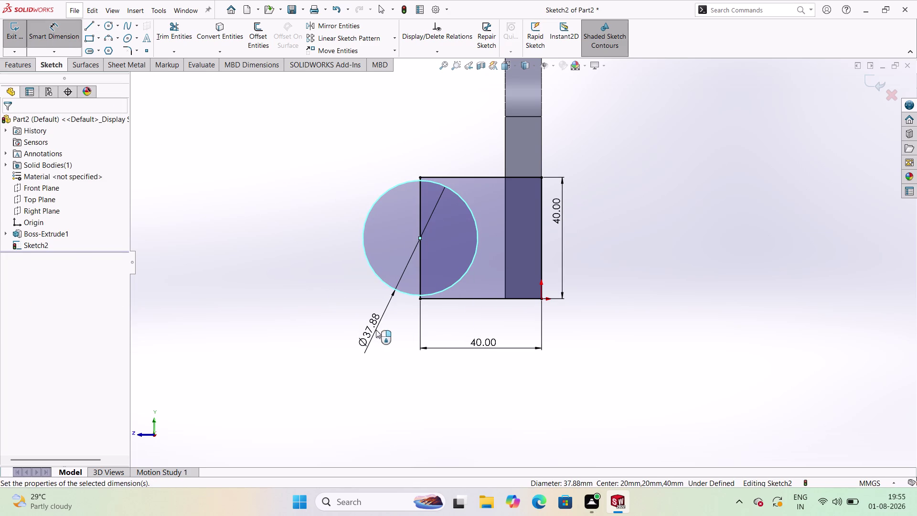
text(40)
key(Return)
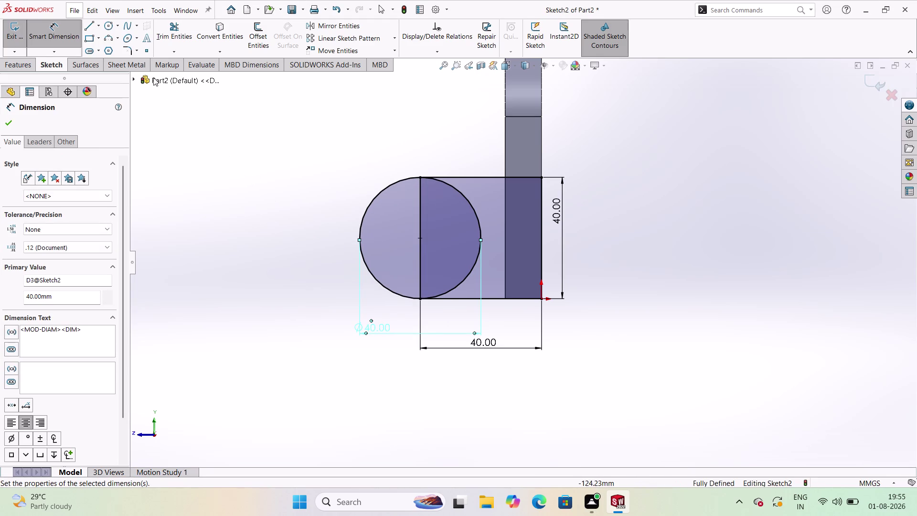
Sketch a smaller circle concentric with the Ø40 circle.
click(110, 28)
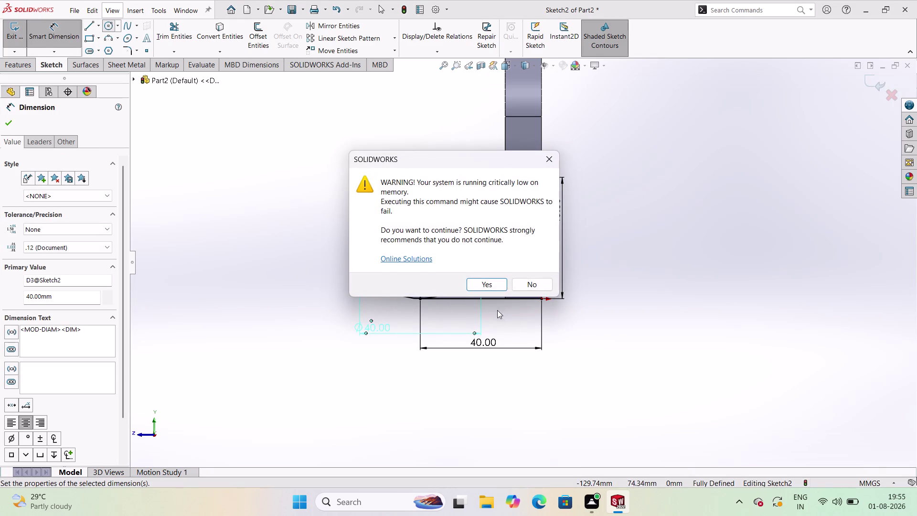
click(486, 285)
click(421, 237)
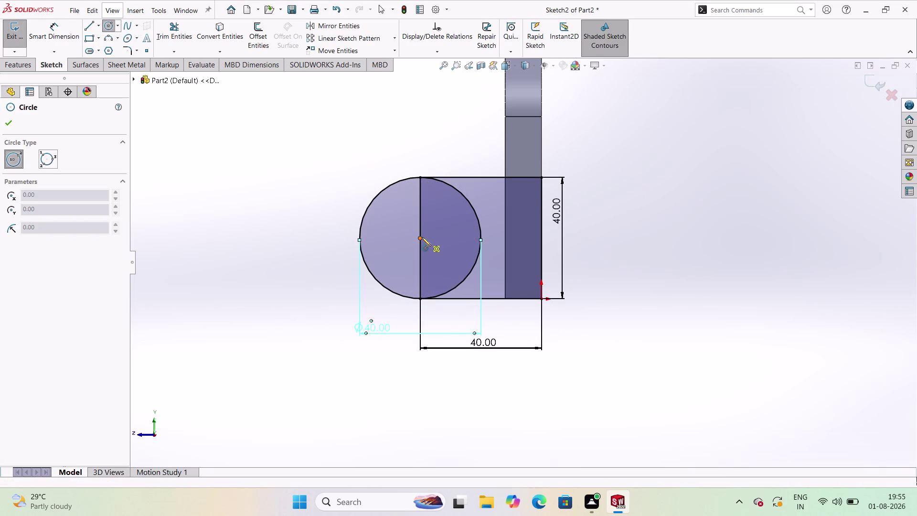
click(439, 254)
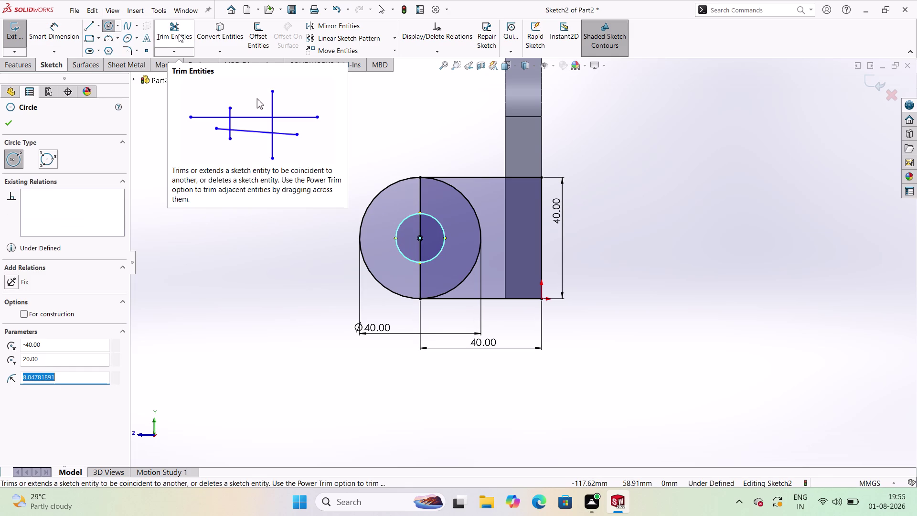
Dimension the inner concentric circle to Ø16, fully defining Sketch2.
click(61, 28)
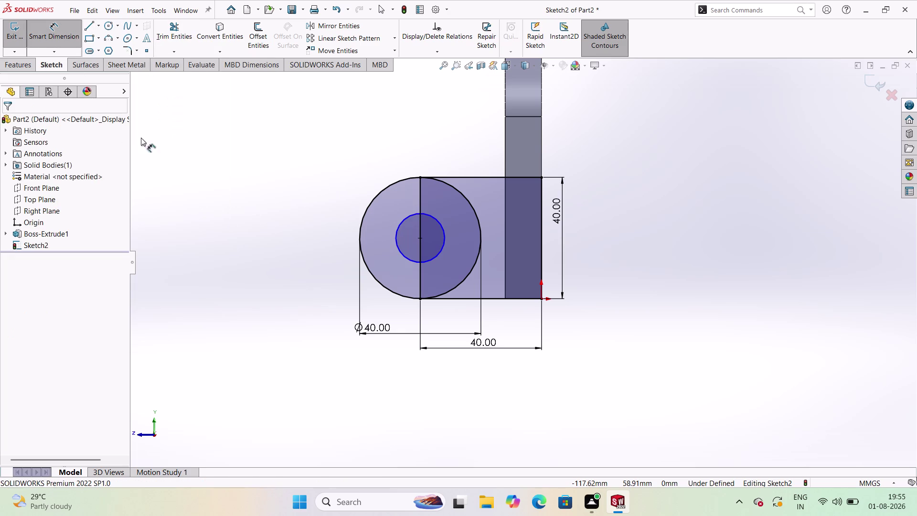
click(407, 261)
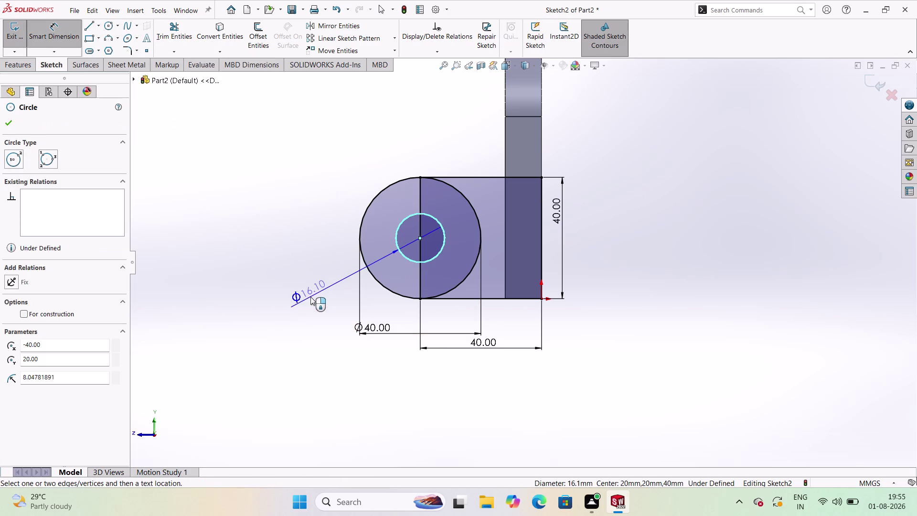
click(311, 297)
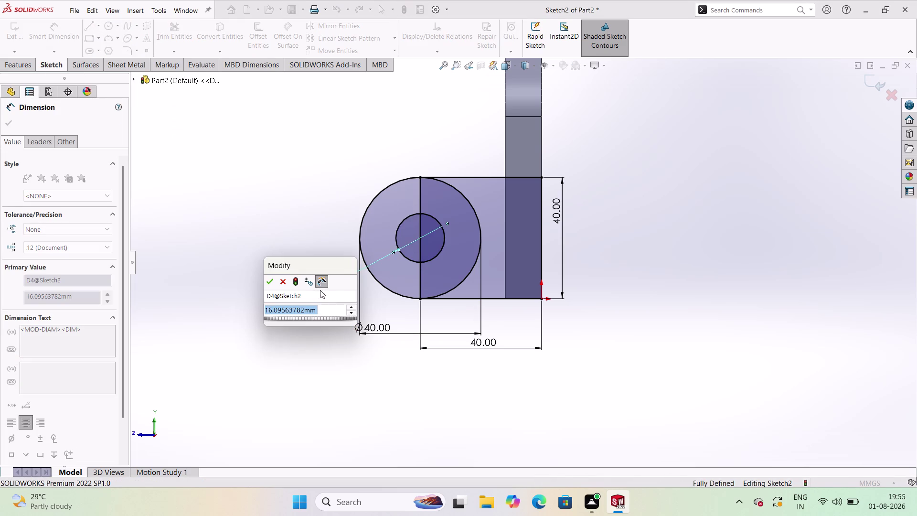
text(16)
key(Return)
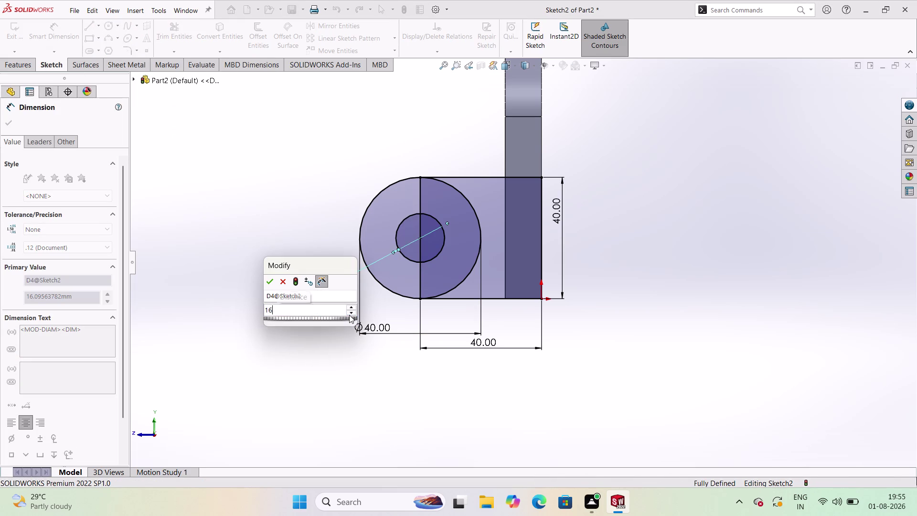
click(5, 123)
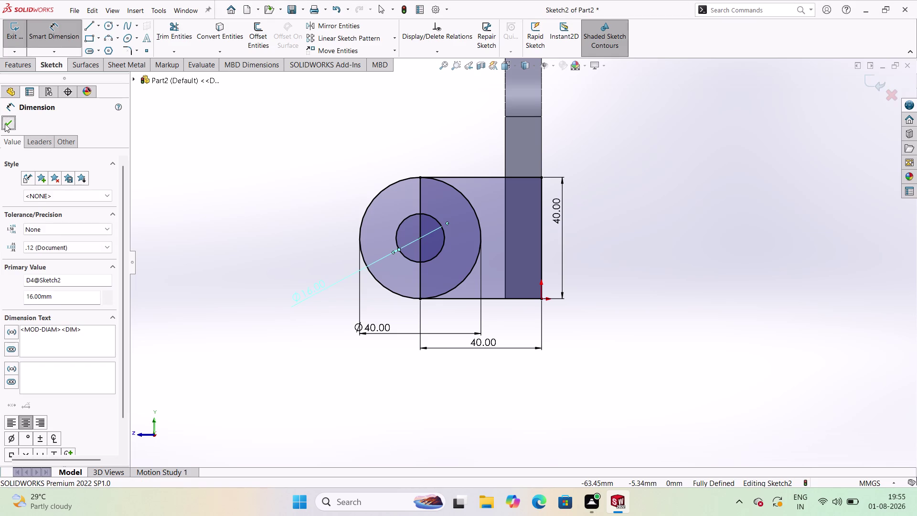
click(175, 28)
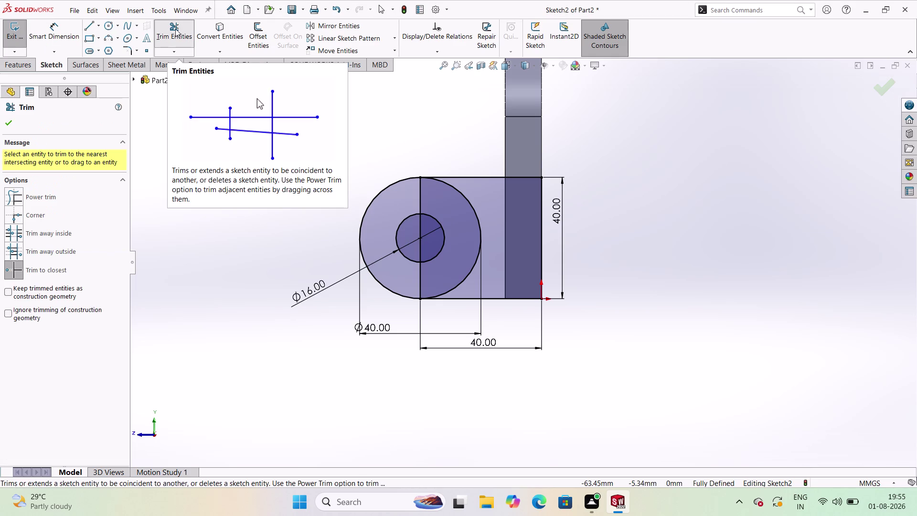
Trim the inner arc and left-edge leftover into a rounded lug outline, then exit the sketch.
click(420, 286)
click(480, 258)
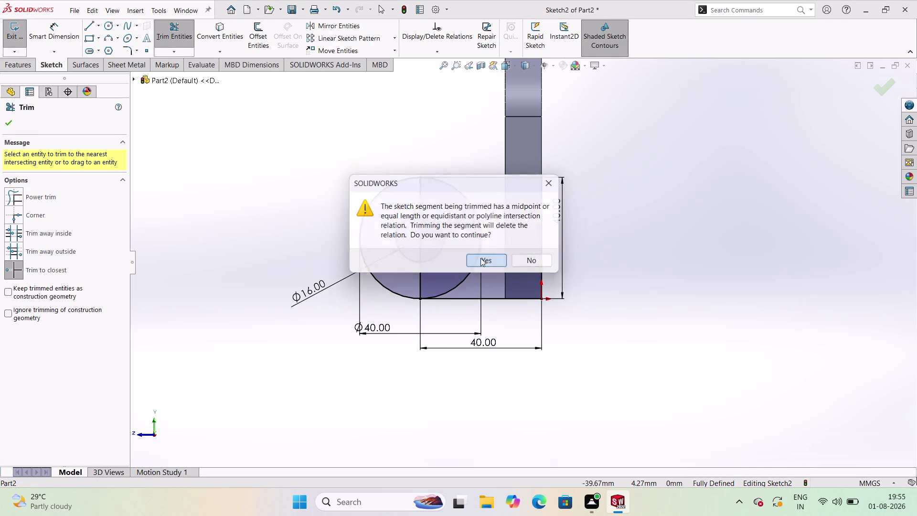
click(476, 216)
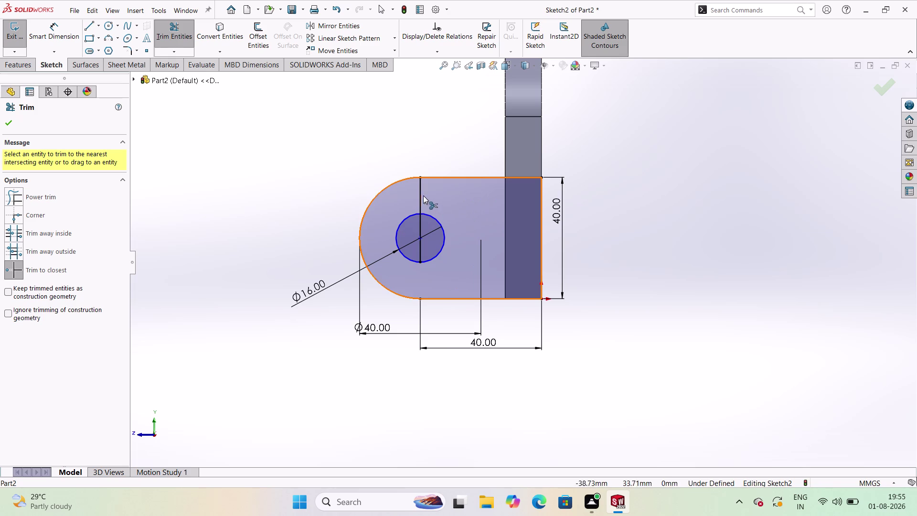
click(420, 192)
click(422, 243)
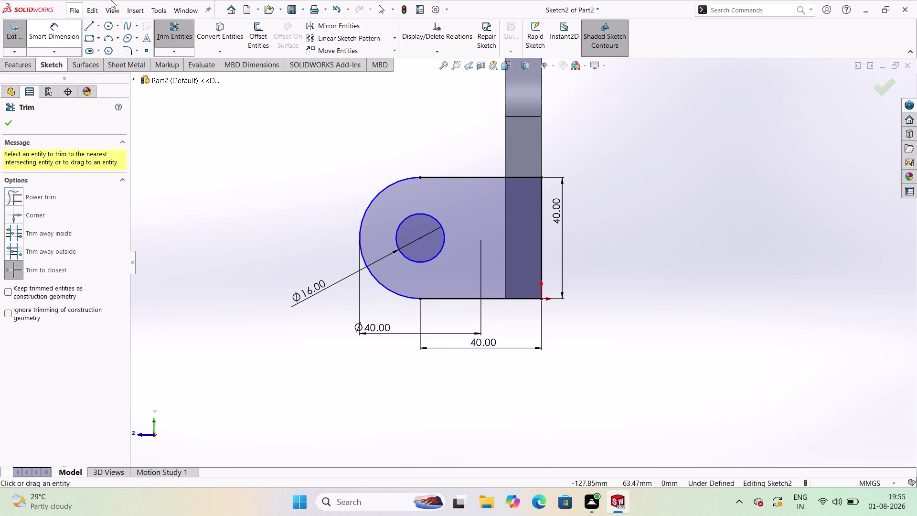
click(6, 124)
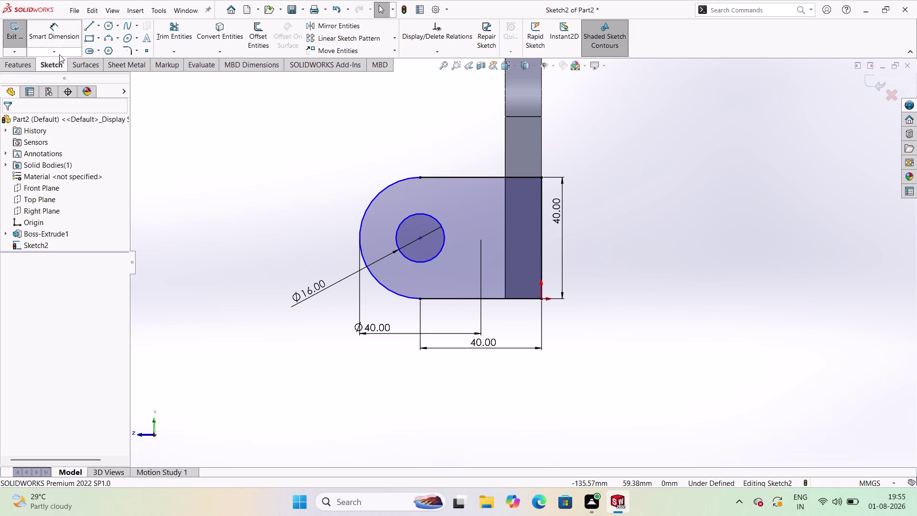
click(19, 32)
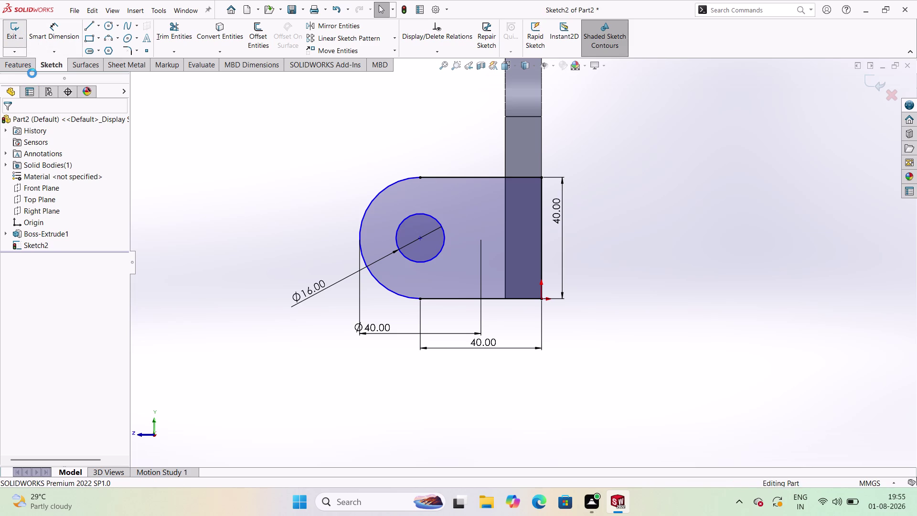
click(22, 62)
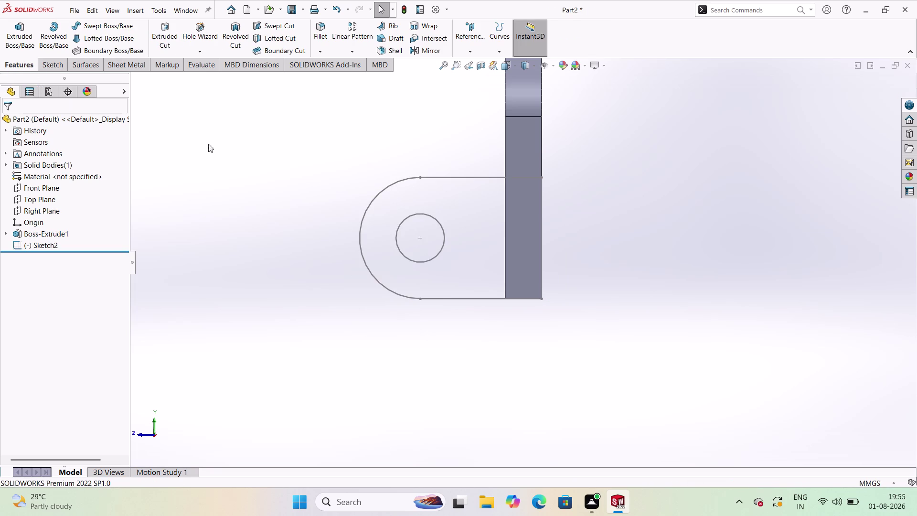
Extrude Sketch2 12 mm, reversed toward the plate, as Boss-Extrude2.
middle_drag(371, 170, 384, 169)
middle_drag(385, 169, 400, 169)
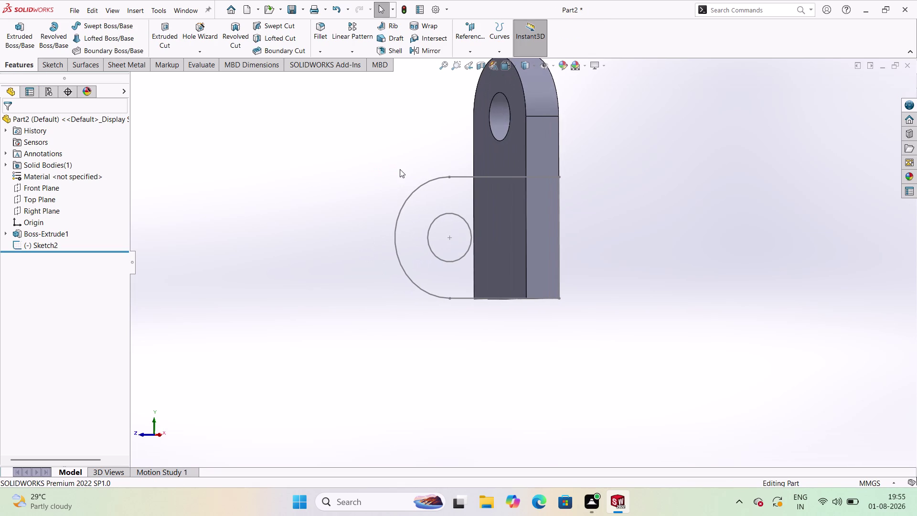
click(6, 33)
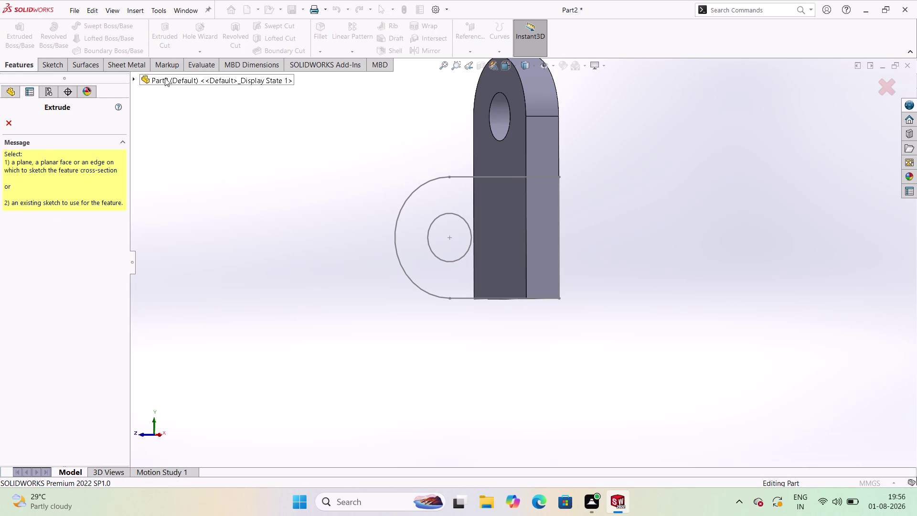
click(165, 78)
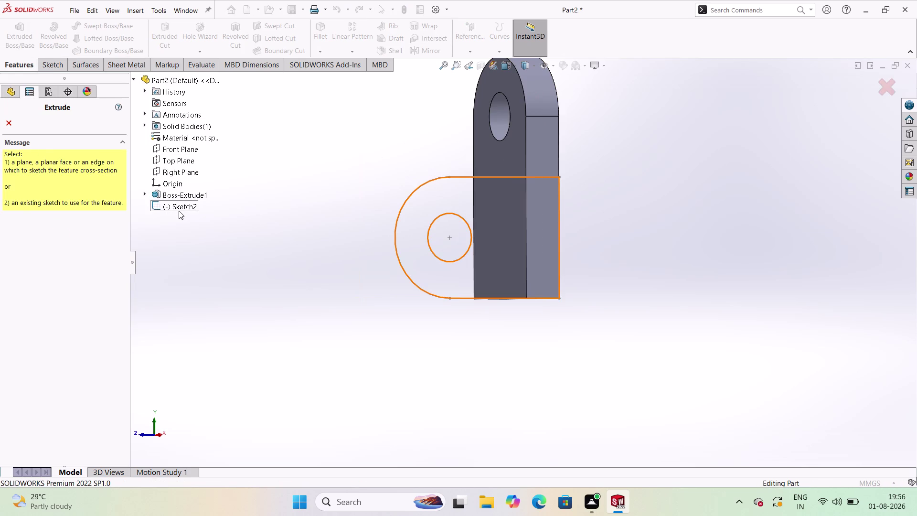
click(179, 210)
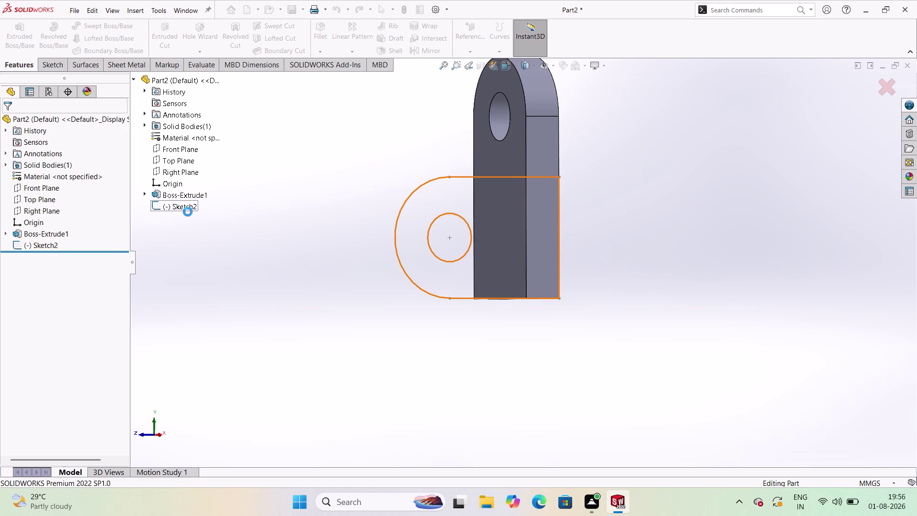
middle_drag(288, 172, 341, 188)
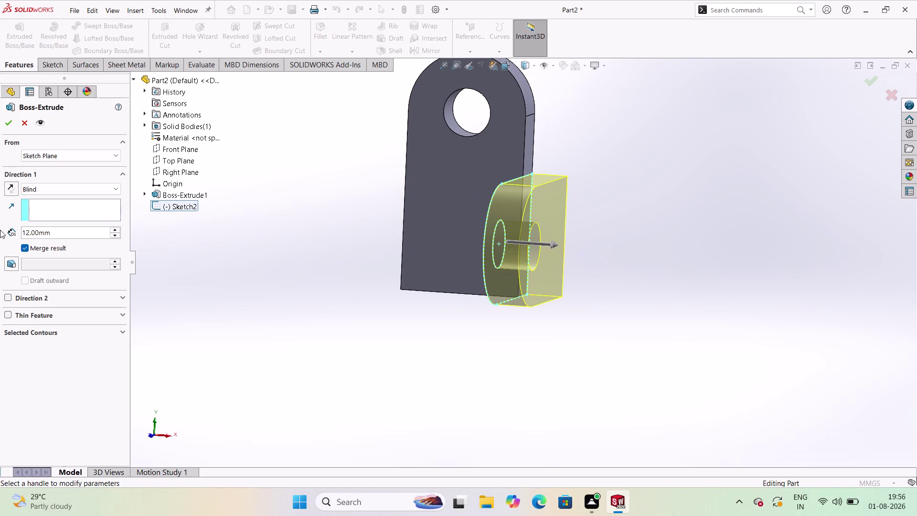
click(13, 192)
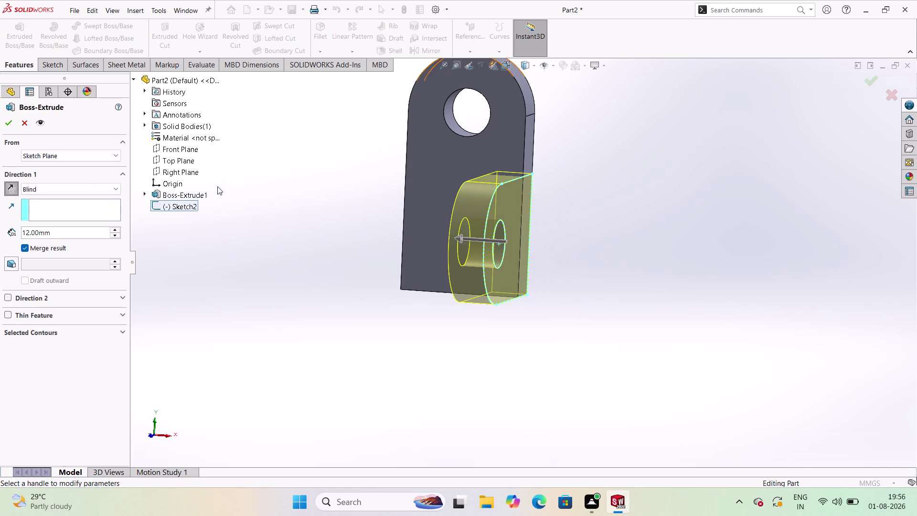
click(7, 127)
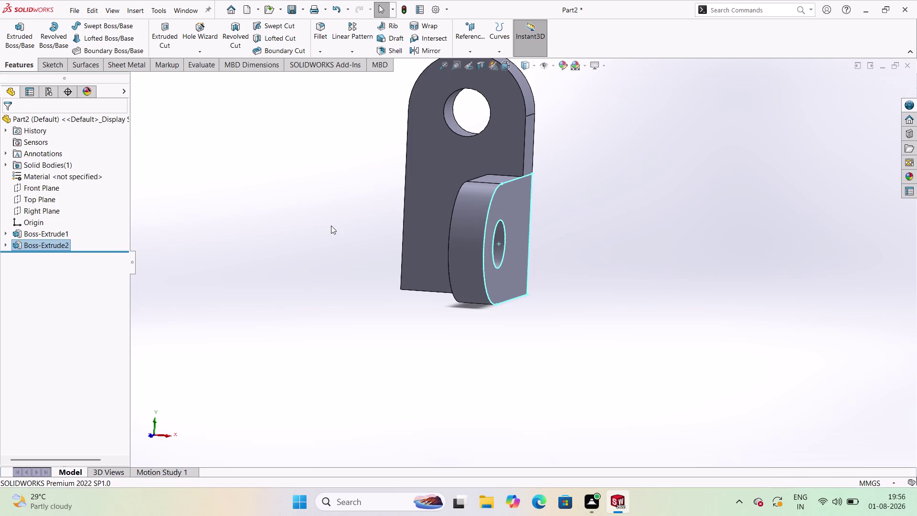
Mirror Boss-Extrude2 across the Right Plane to create Mirror1.
click(334, 248)
middle_drag(370, 305, 379, 220)
scroll(down, 3)
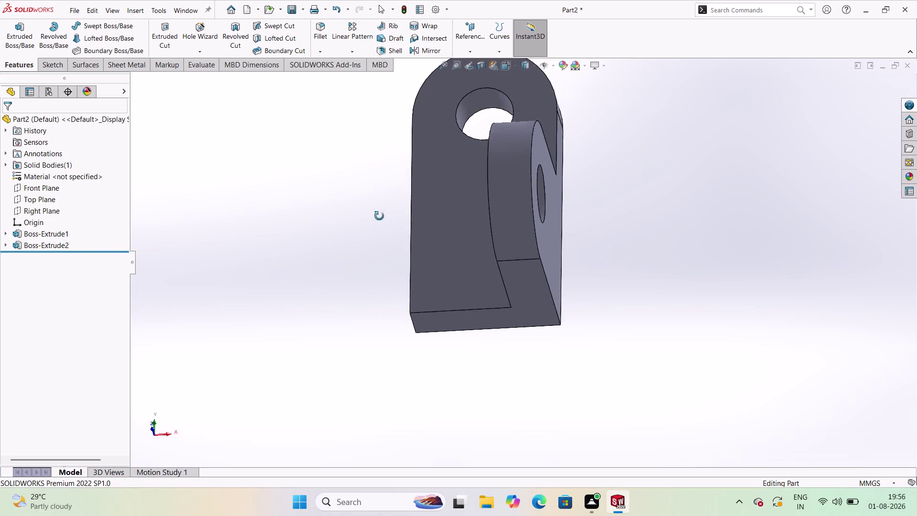
middle_drag(379, 221, 393, 175)
middle_drag(385, 172, 366, 165)
middle_click(367, 165)
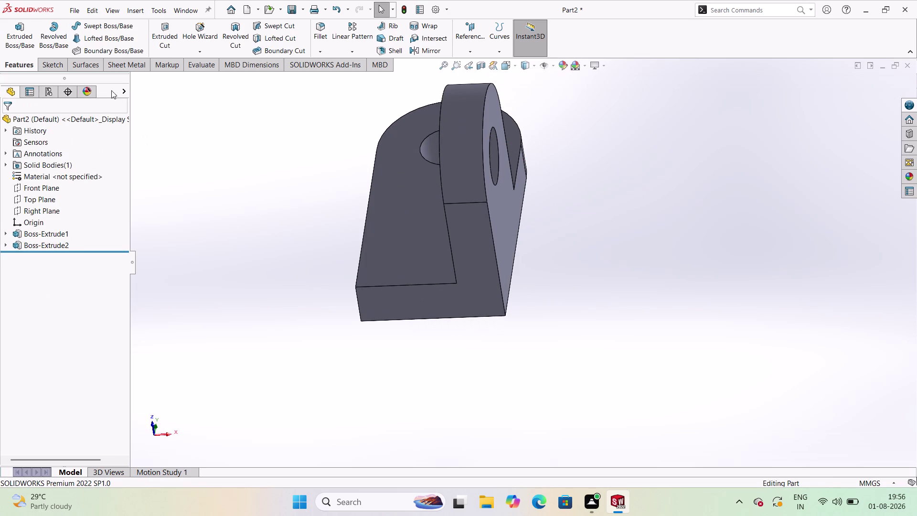
click(64, 246)
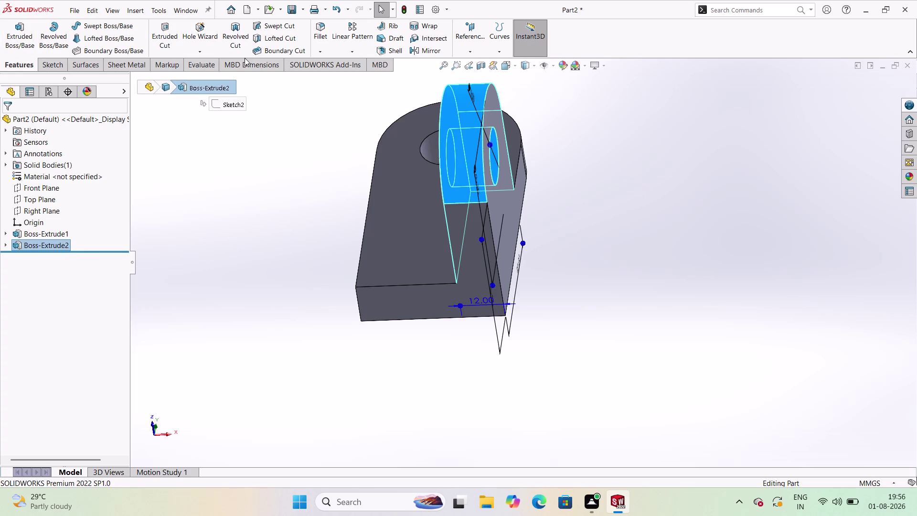
click(416, 50)
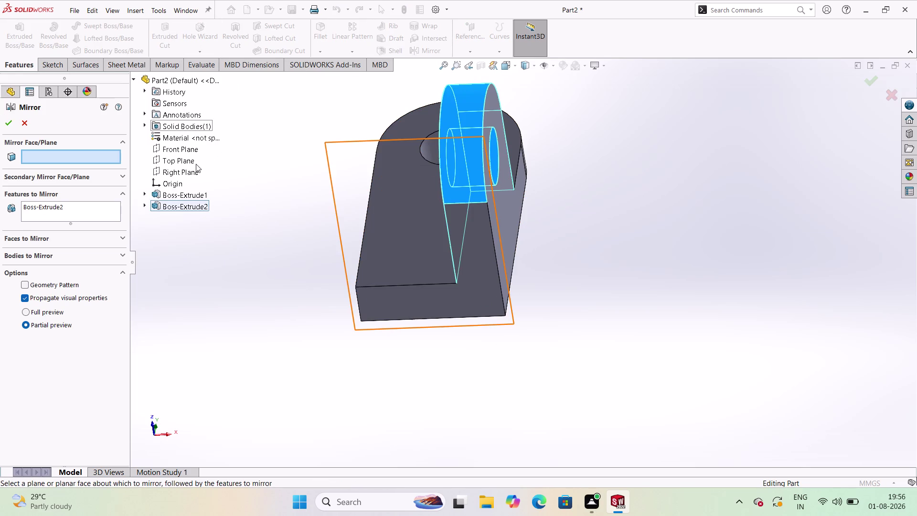
click(194, 175)
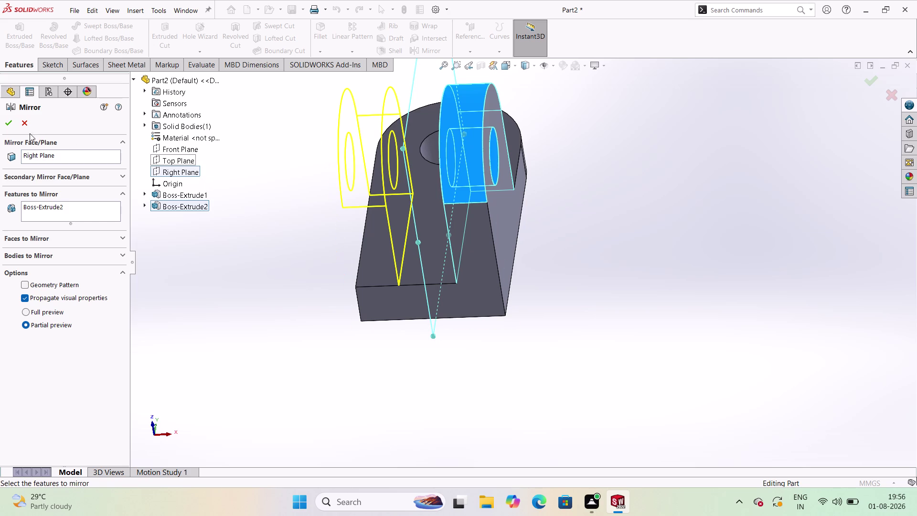
click(7, 126)
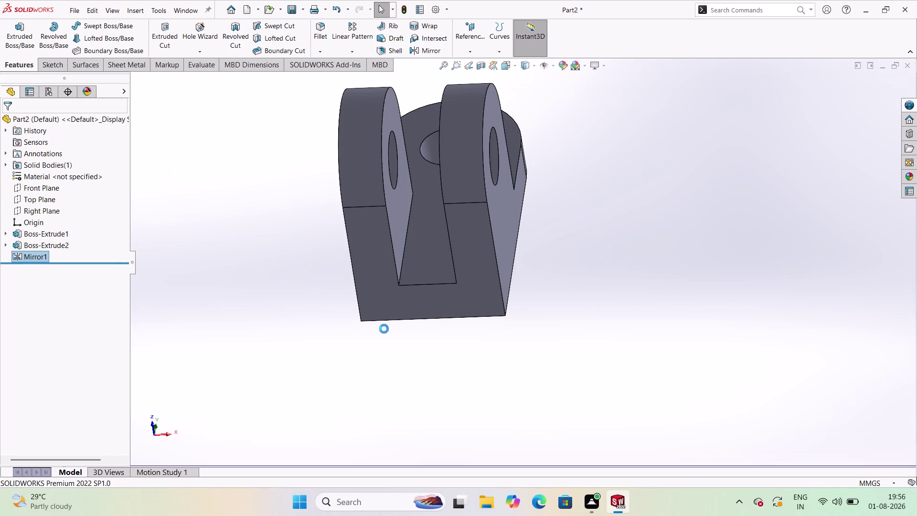
click(452, 304)
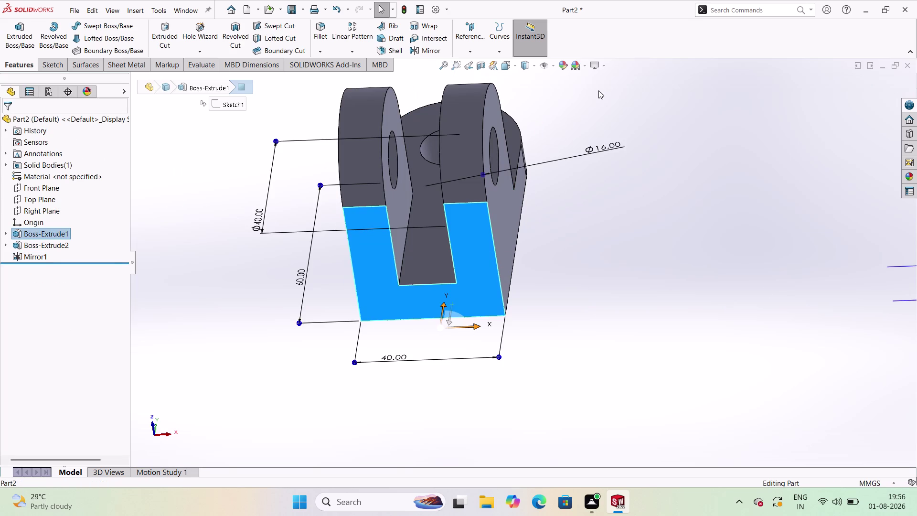
Start a new sketch on the base plate face.
click(54, 64)
click(15, 26)
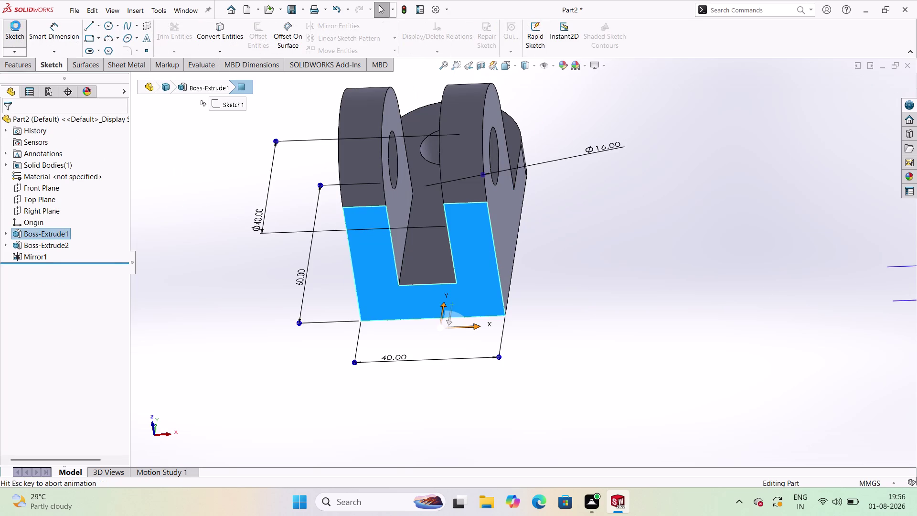
click(482, 346)
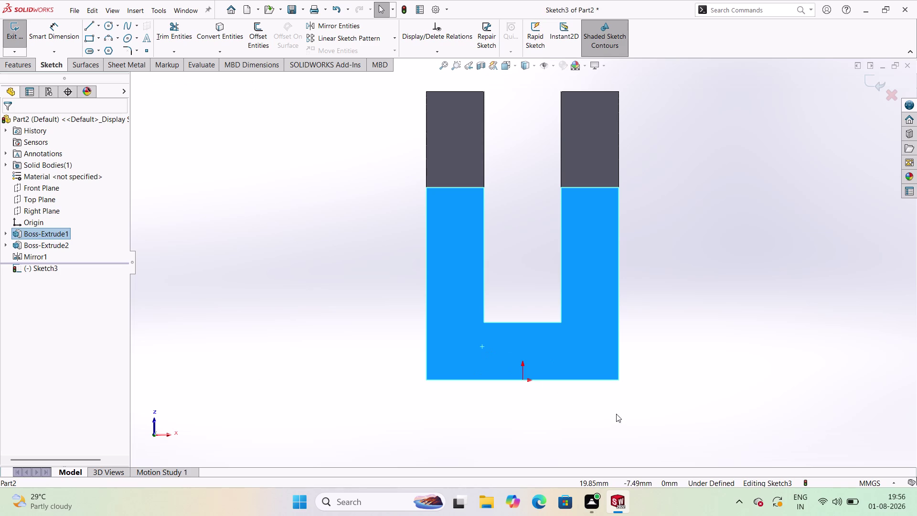
click(715, 343)
scroll(up, 3)
scroll(down, 3)
scroll(up, 3)
scroll(up, 3)
scroll(down, 3)
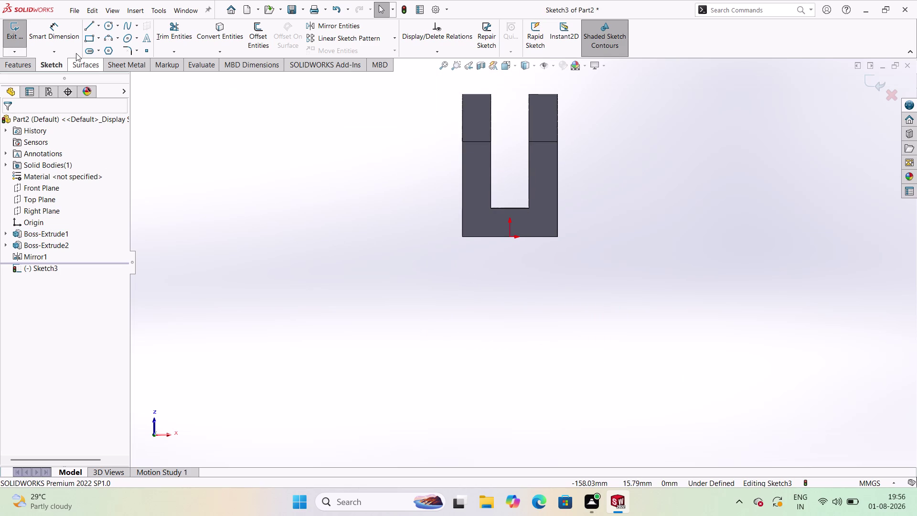
Draw a horizontal construction line across the base bottom, then undo it.
click(89, 20)
click(99, 27)
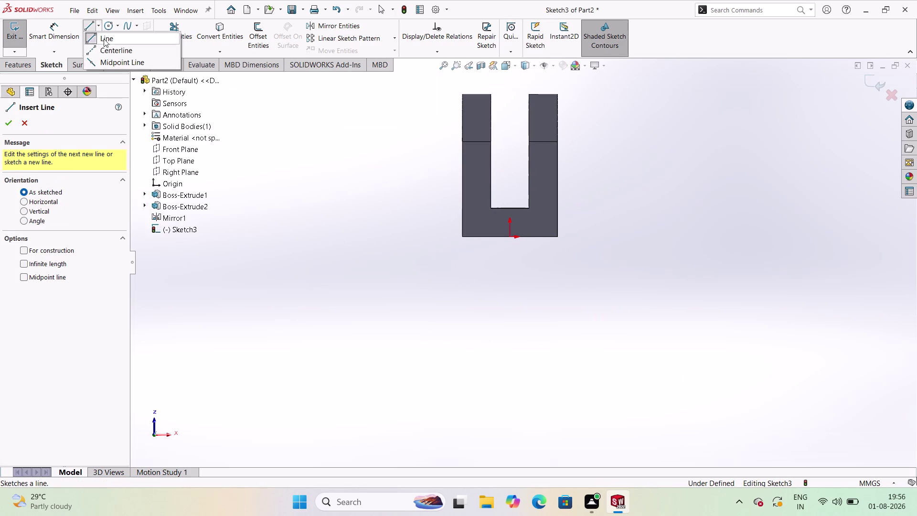
click(107, 48)
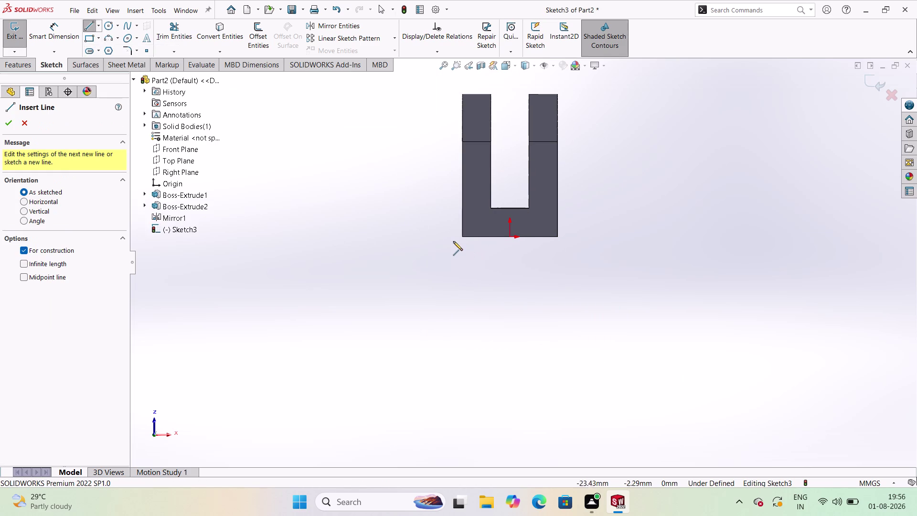
click(451, 238)
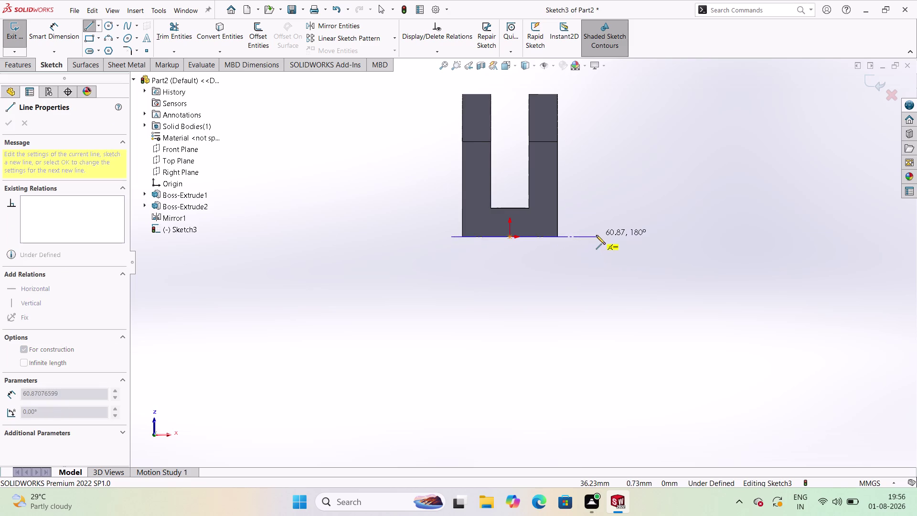
click(596, 234)
key(ctrl+z)
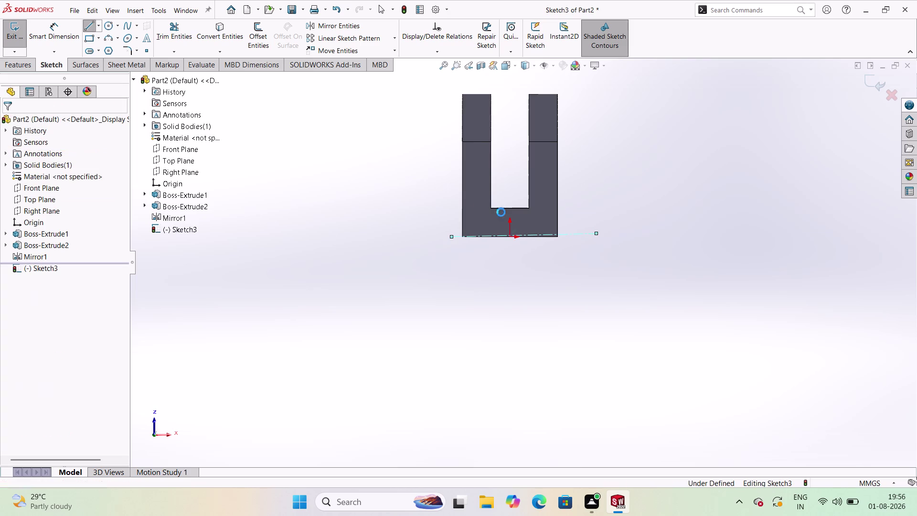
Redraw the horizontal construction line through the origin, extending past both base sides.
click(101, 28)
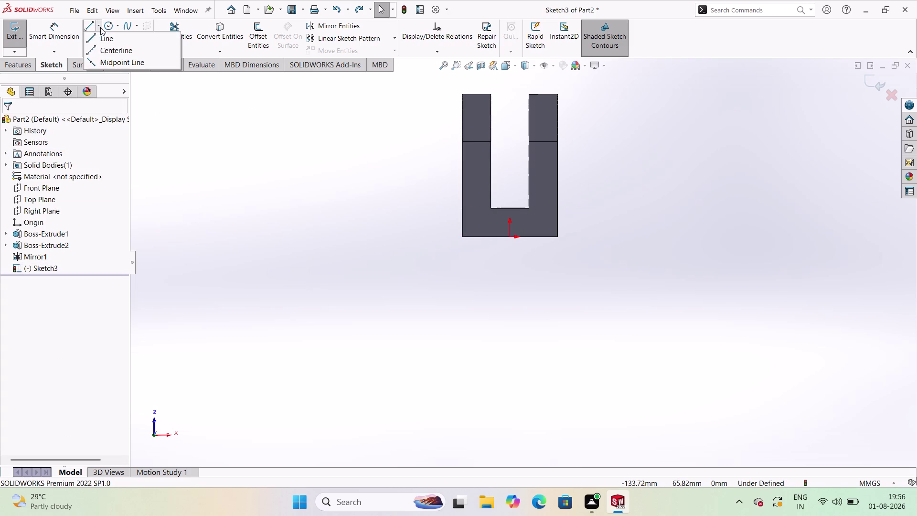
click(104, 48)
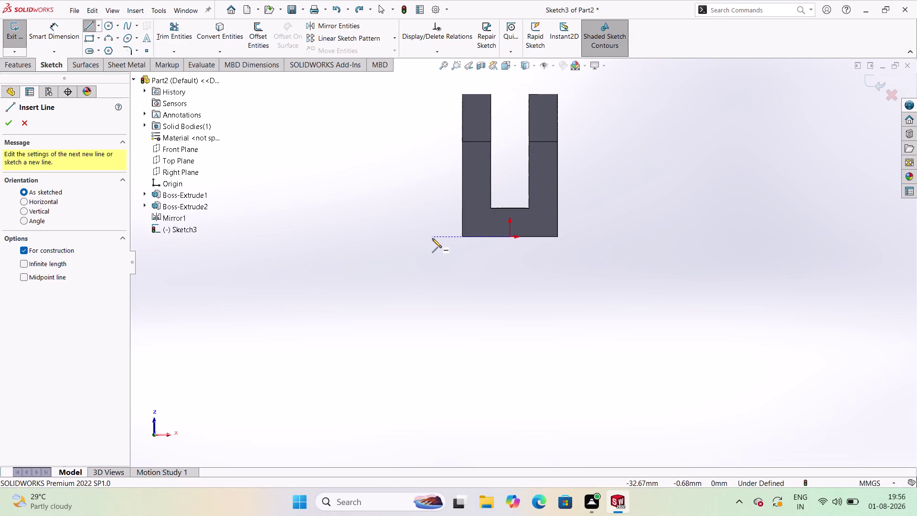
click(441, 239)
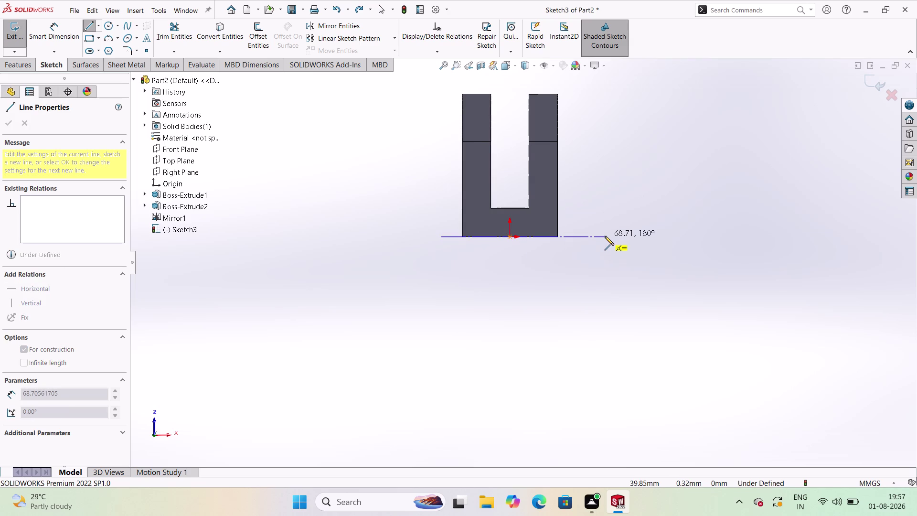
click(605, 236)
key(Escape)
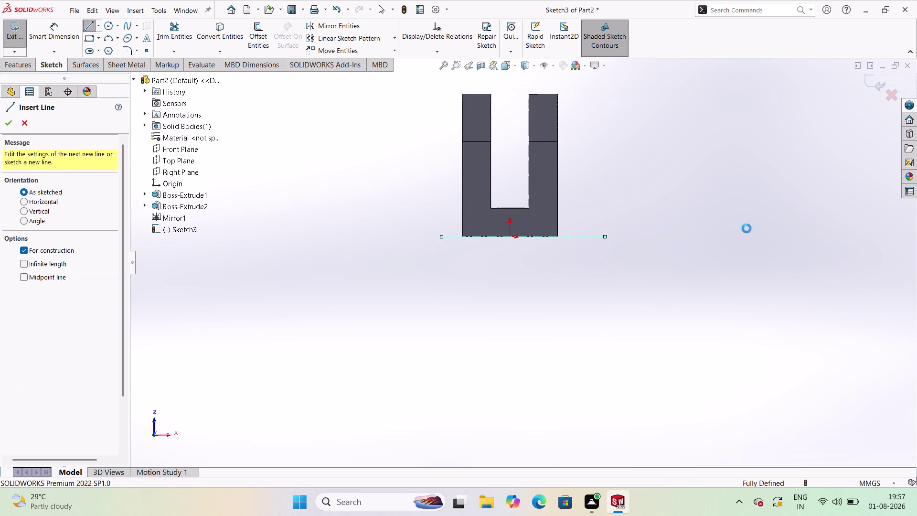
click(88, 40)
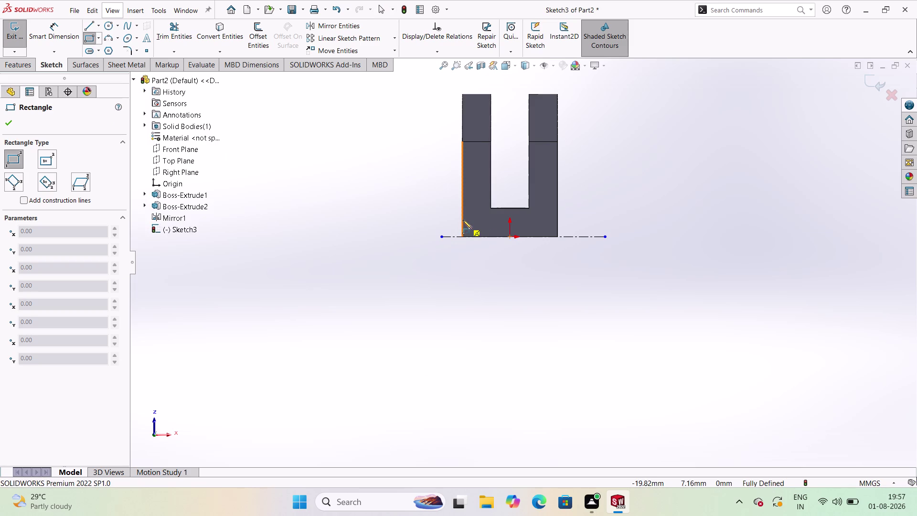
Draw a corner rectangle from the base's left edge down below the base.
click(463, 209)
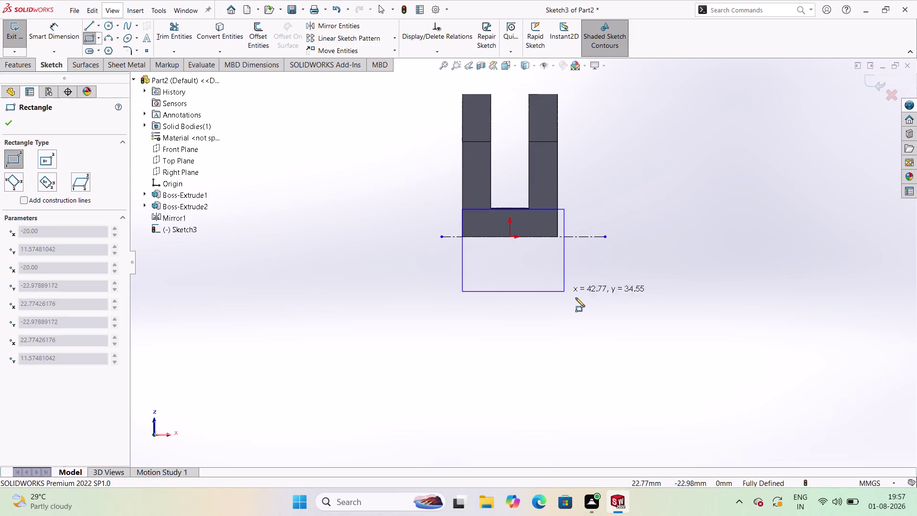
click(558, 354)
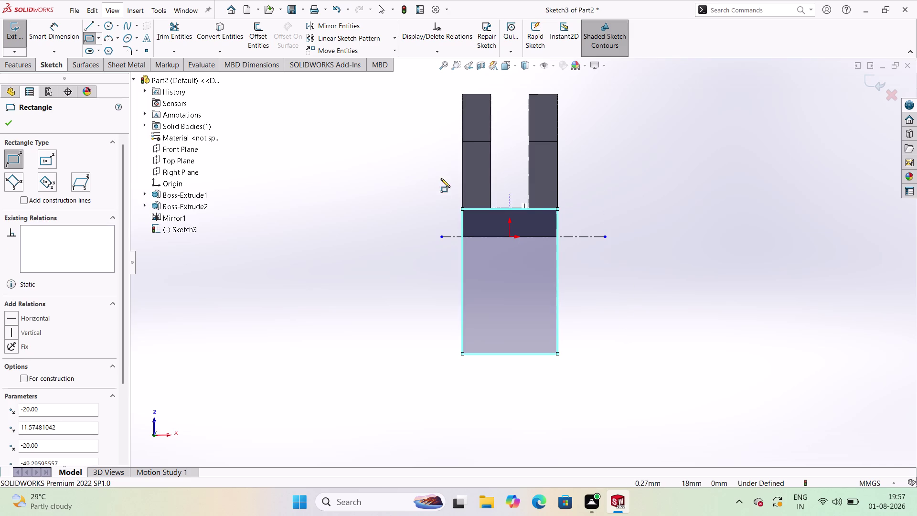
click(8, 117)
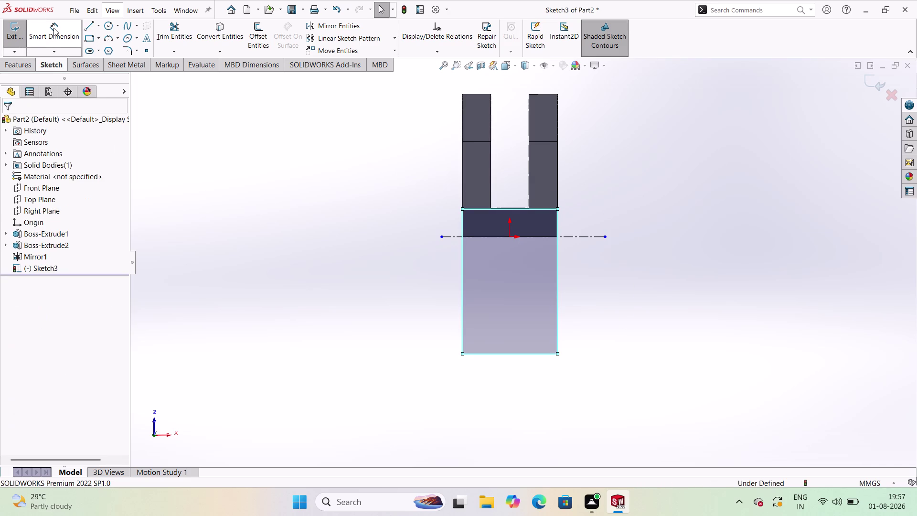
Dimension the base top edge to the construction line at 12 mm, and add the 49.30 height.
click(53, 27)
click(498, 209)
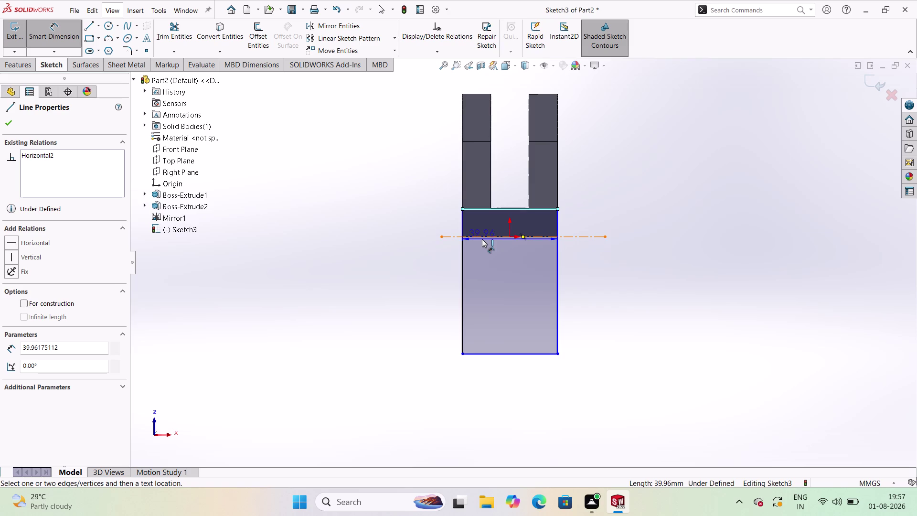
click(481, 238)
click(416, 231)
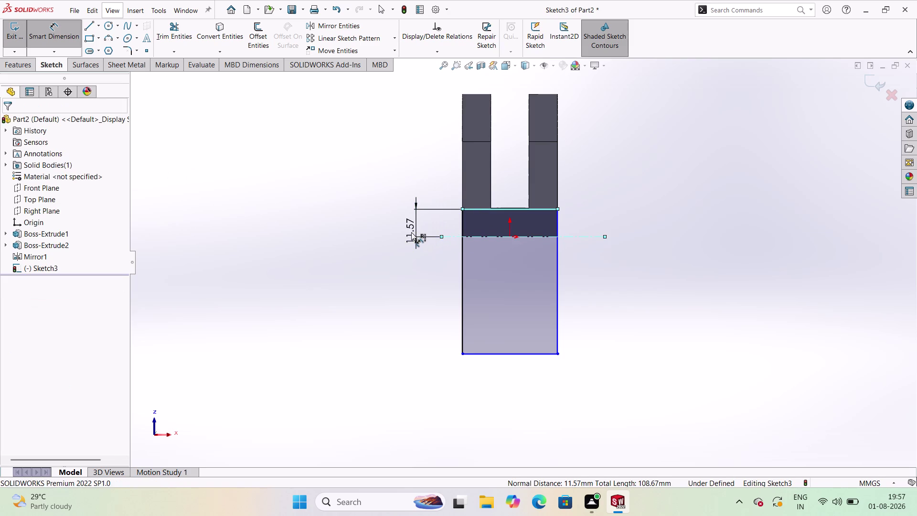
click(413, 234)
double_click(437, 248)
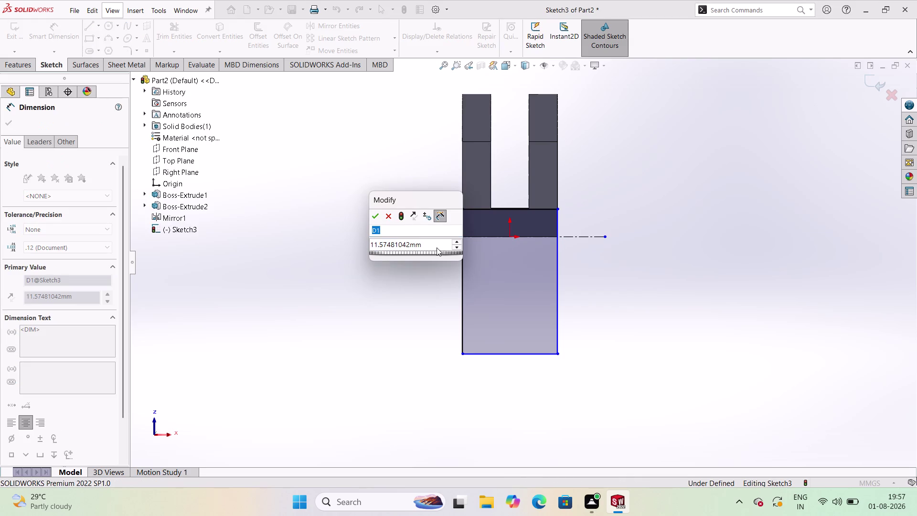
text(12)
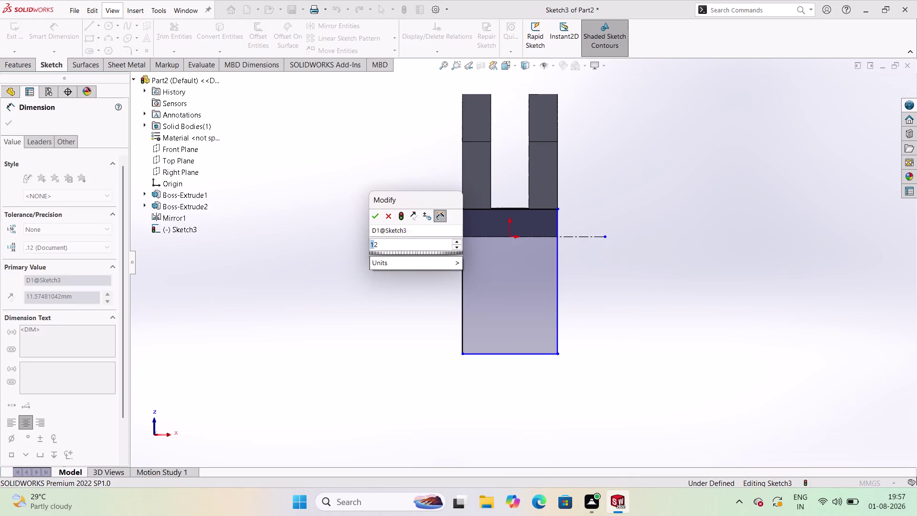
key(Return)
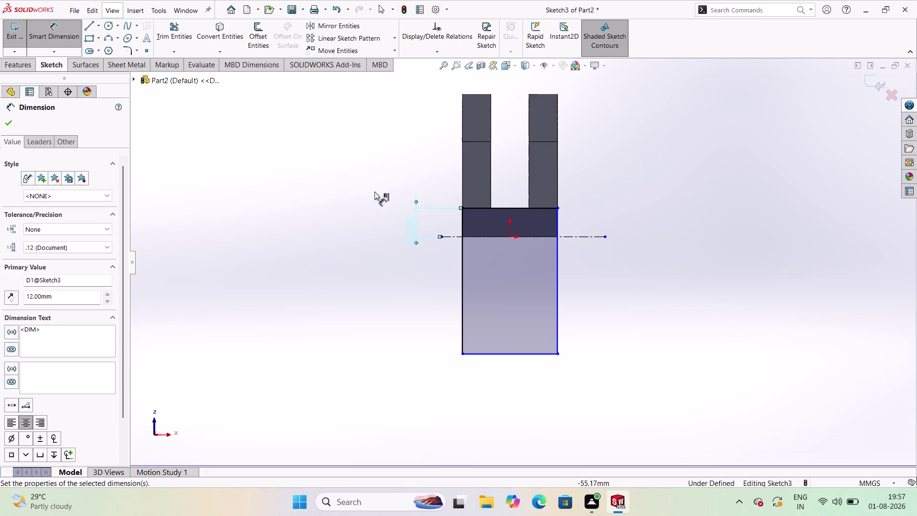
click(492, 355)
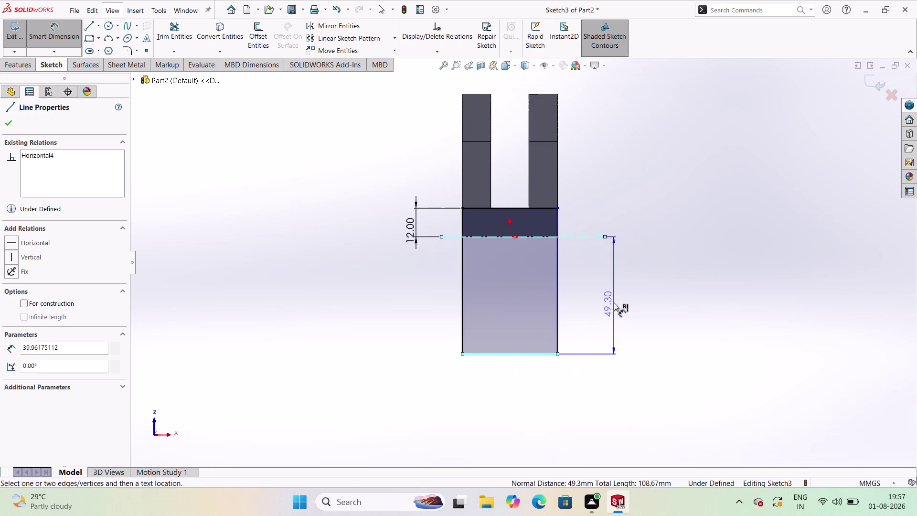
click(624, 295)
double_click(618, 297)
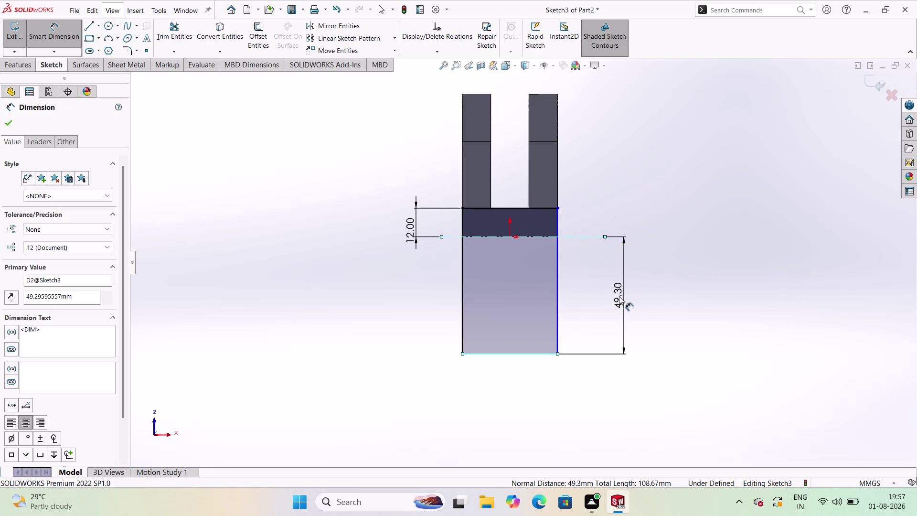